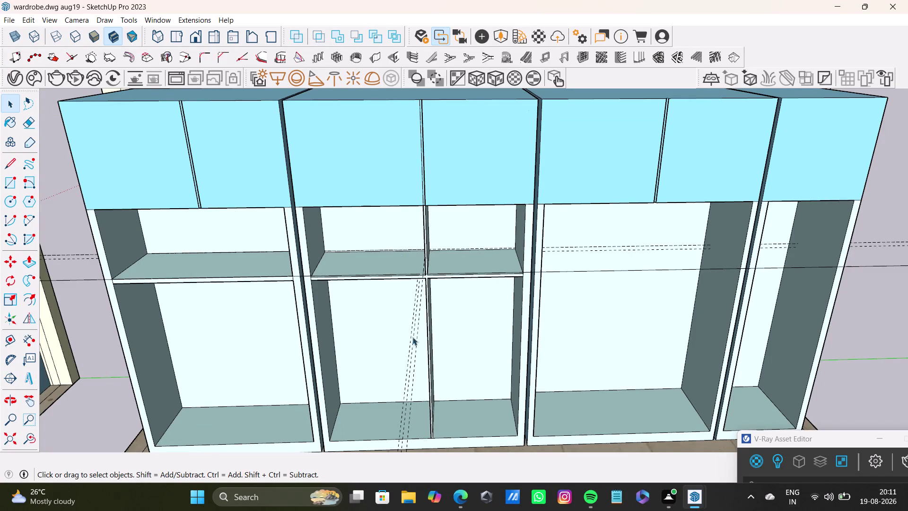
Place a guide line just below the front edge of a middle-compartment shelf.
scroll(down, 3)
middle_drag(448, 329, 451, 261)
scroll(up, 3)
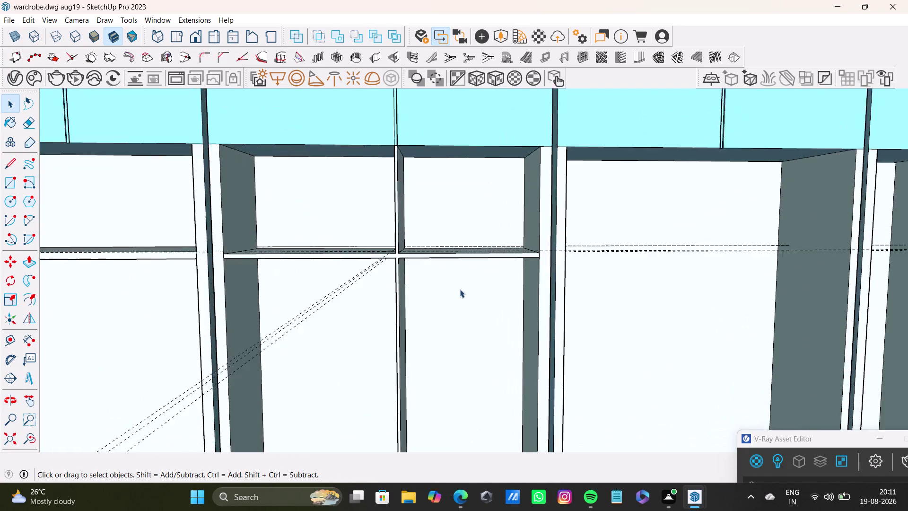
scroll(up, 3)
middle_drag(468, 282, 360, 259)
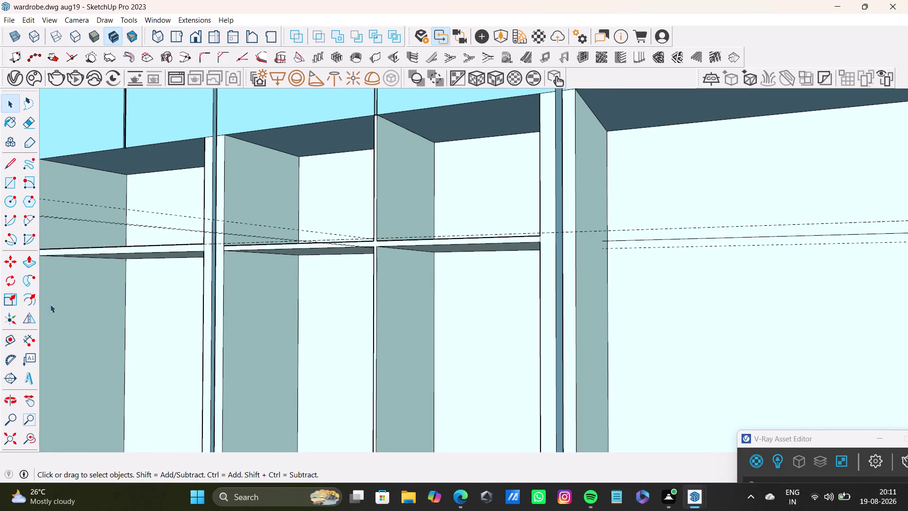
drag(10, 340, 23, 335)
scroll(up, 3)
drag(6, 341, 13, 339)
scroll(up, 3)
click(238, 226)
scroll(down, 3)
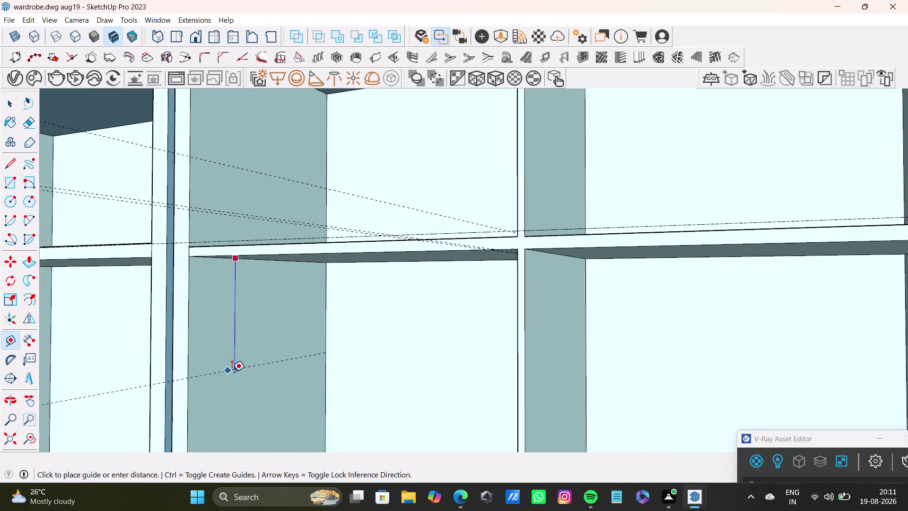
scroll(down, 3)
click(230, 427)
scroll(down, 3)
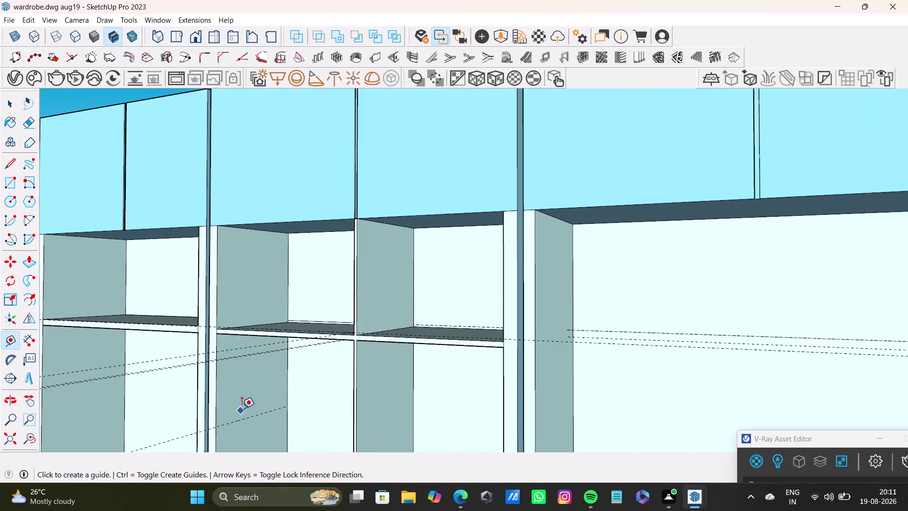
scroll(down, 3)
In the lower compartment, add a second guide 1 1/4" from the first, undoing a misplaced one.
middle_drag(253, 413, 273, 456)
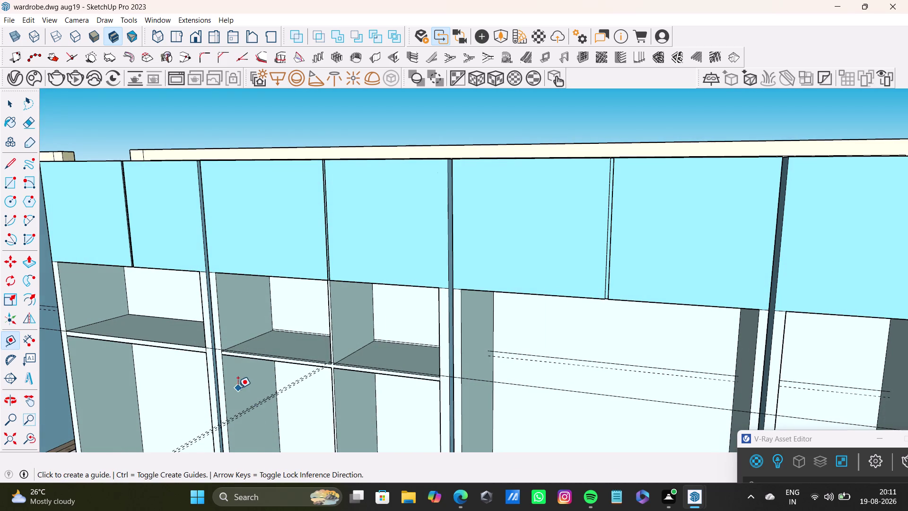
middle_drag(286, 412, 335, 418)
scroll(down, 3)
middle_drag(317, 420, 368, 416)
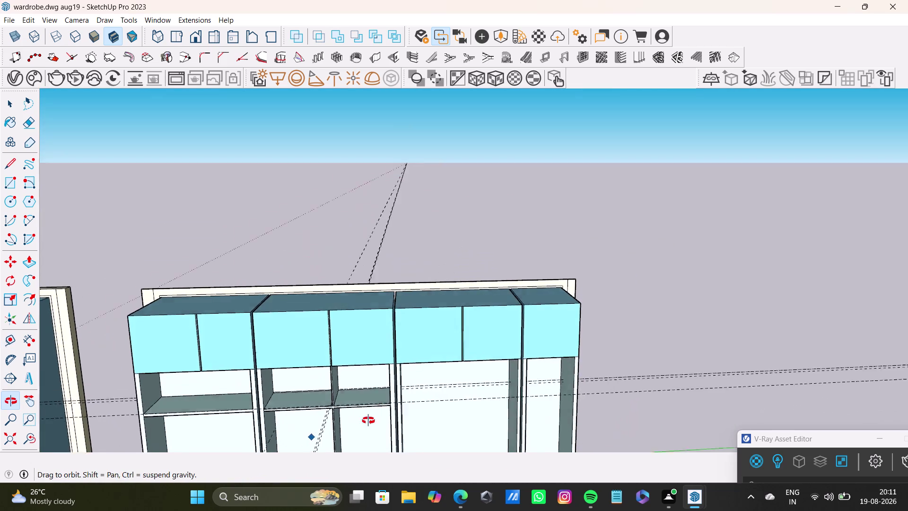
middle_drag(369, 416, 198, 409)
scroll(up, 3)
middle_drag(332, 382, 331, 381)
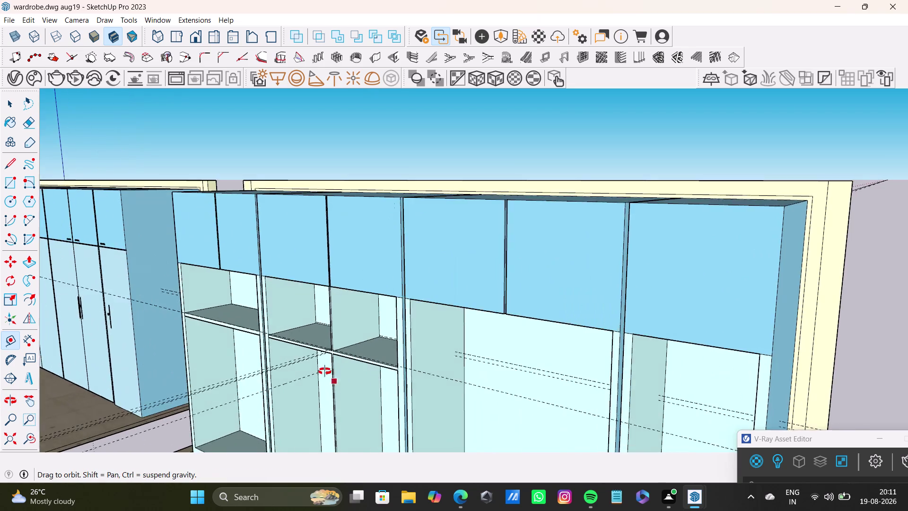
middle_drag(331, 381, 304, 334)
scroll(up, 3)
middle_drag(288, 358, 318, 355)
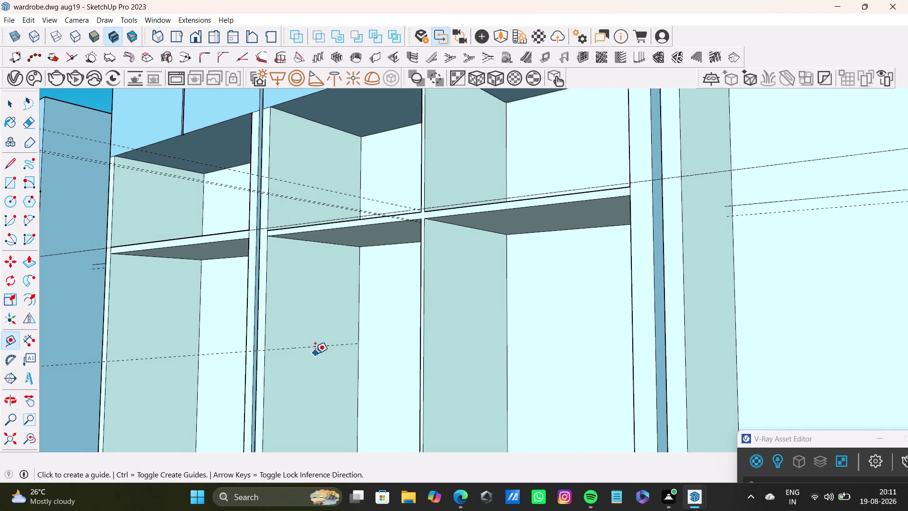
click(313, 346)
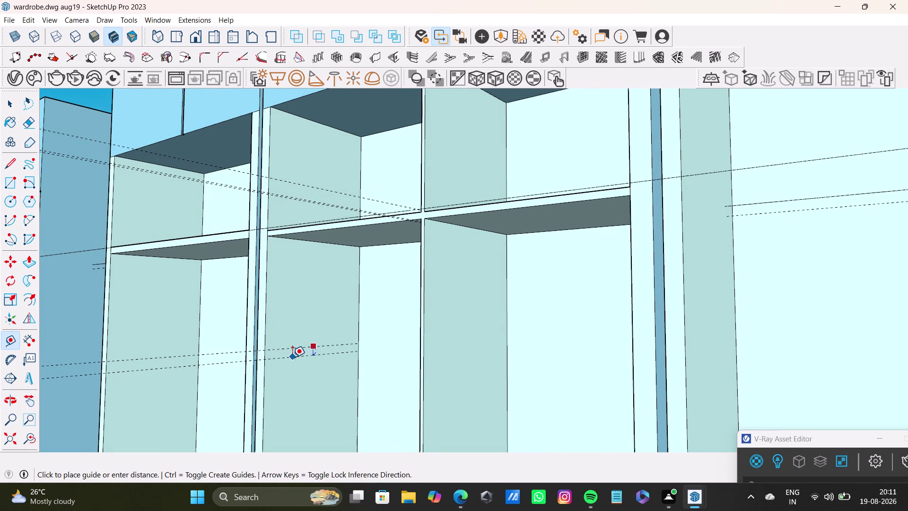
click(292, 357)
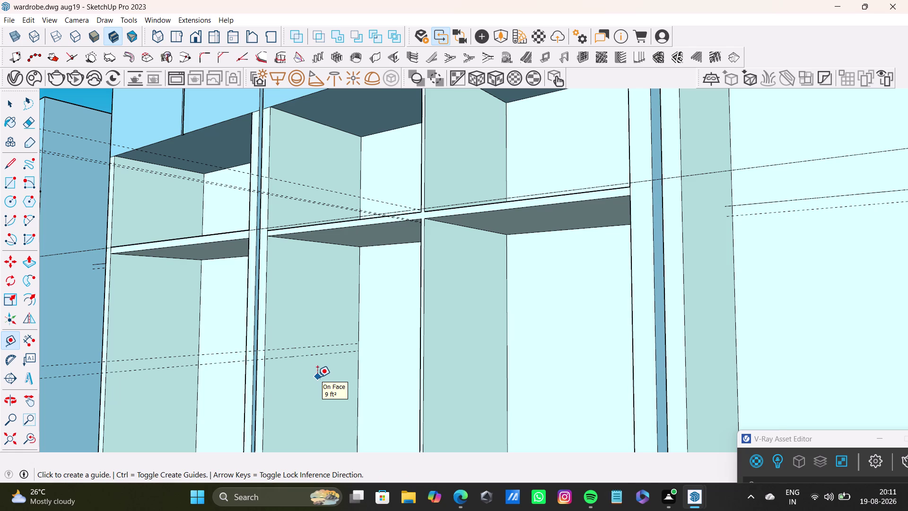
key(ctrl+z)
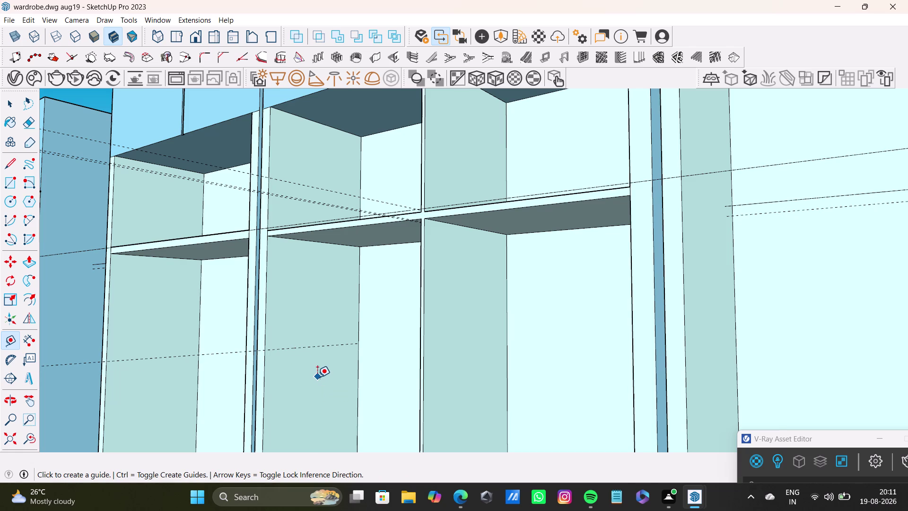
click(329, 343)
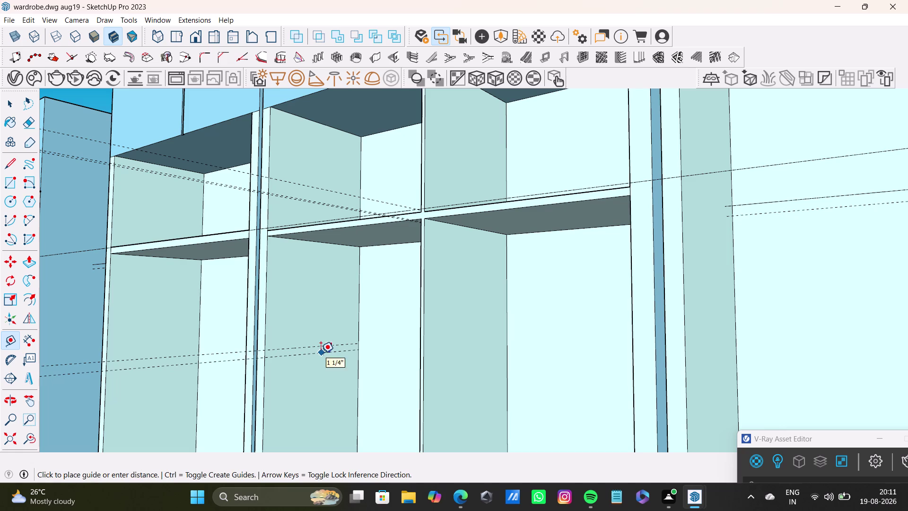
click(321, 353)
scroll(down, 3)
middle_drag(349, 365, 366, 420)
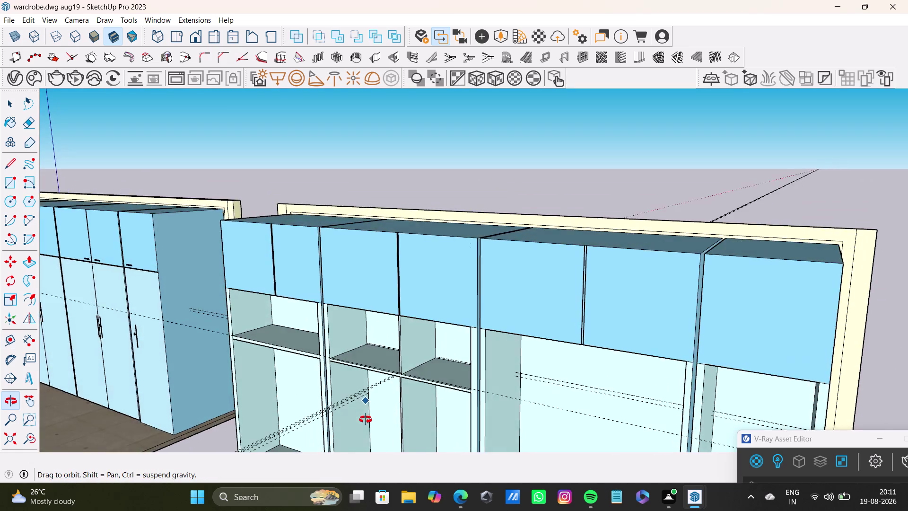
middle_drag(366, 420, 333, 347)
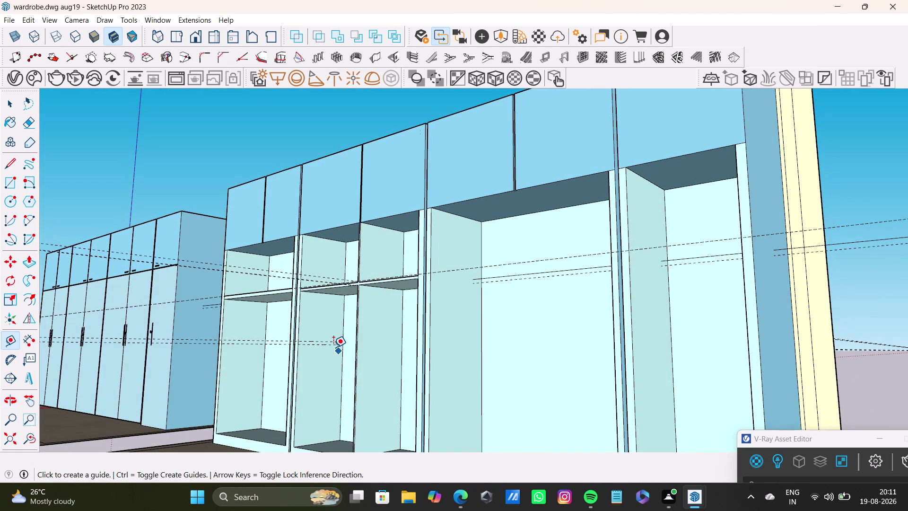
key(space)
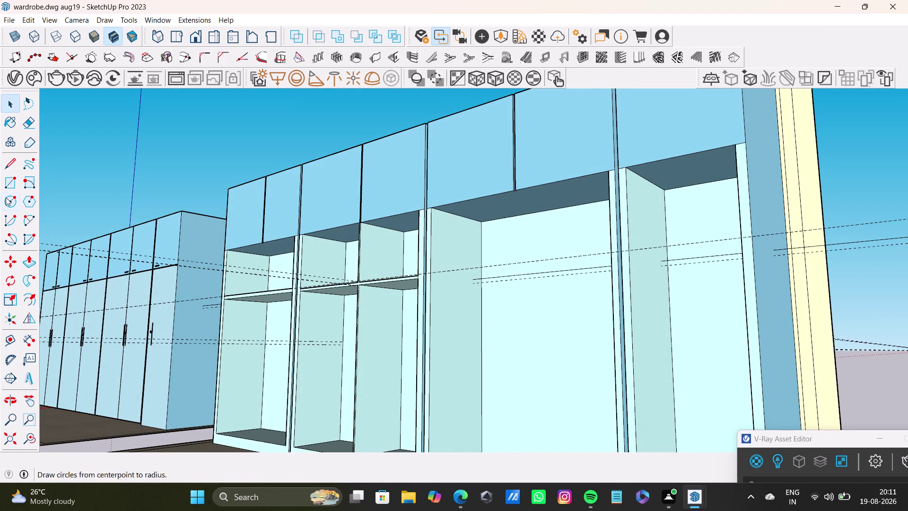
Draw an edge along the upper guide from the partition to the panel's inner corner.
click(9, 162)
scroll(up, 3)
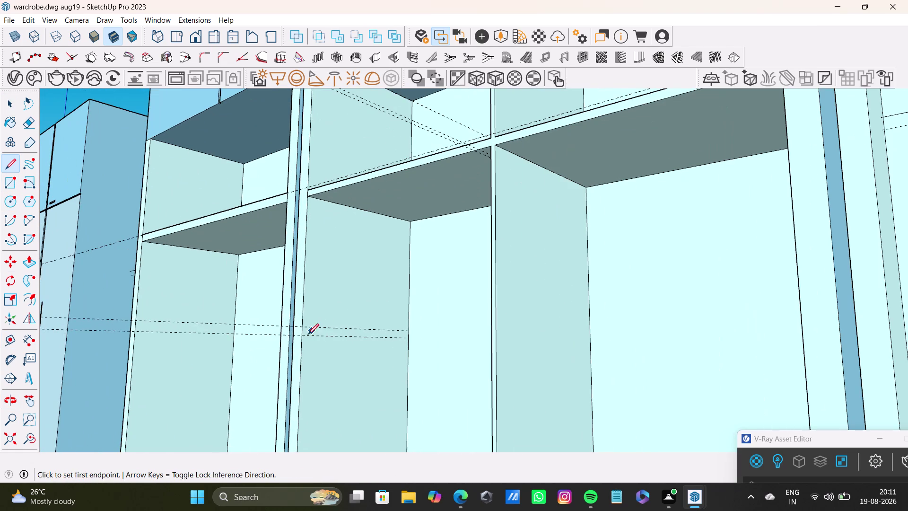
click(300, 327)
click(406, 331)
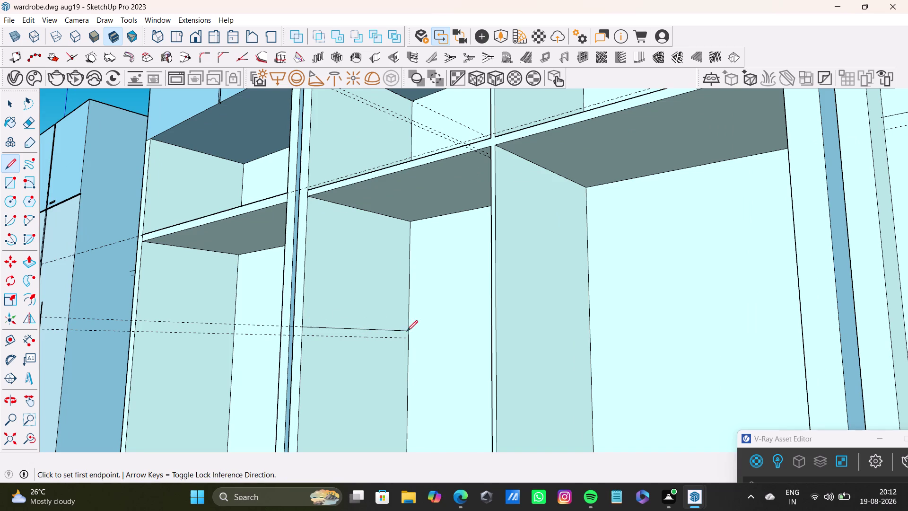
Draw a second edge along the lower guide across the side panel and check both edges.
scroll(up, 3)
click(302, 334)
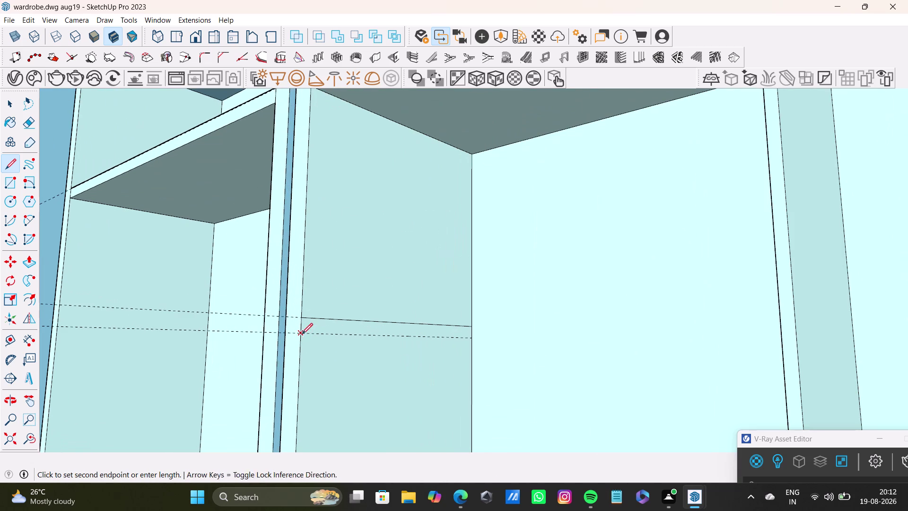
click(471, 336)
scroll(down, 3)
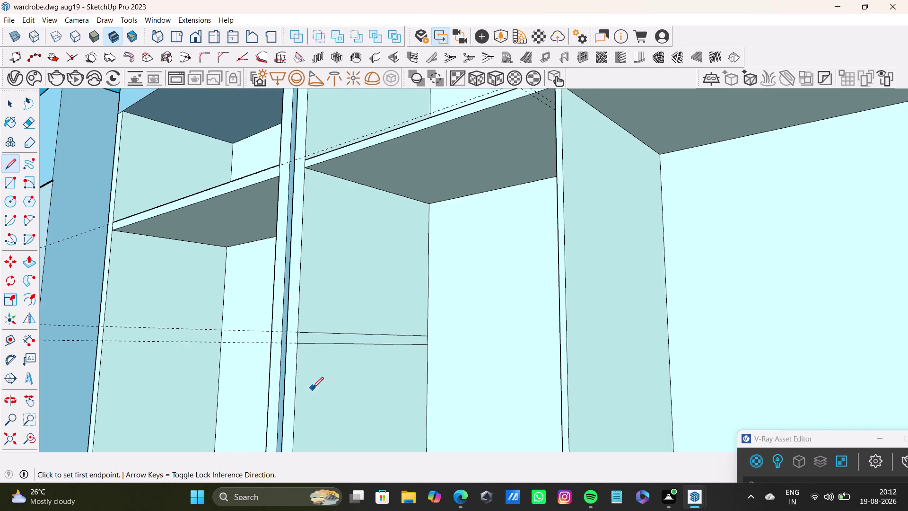
middle_drag(311, 375, 345, 383)
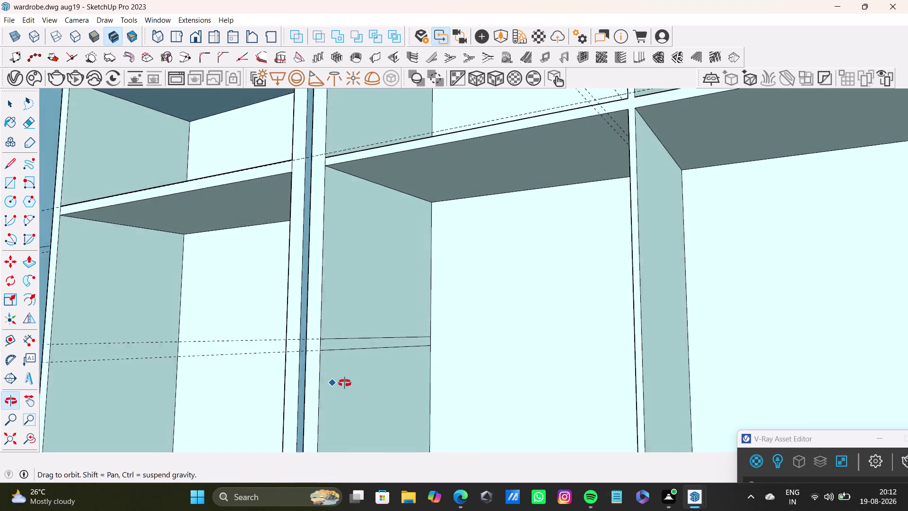
middle_drag(345, 384, 328, 379)
scroll(up, 3)
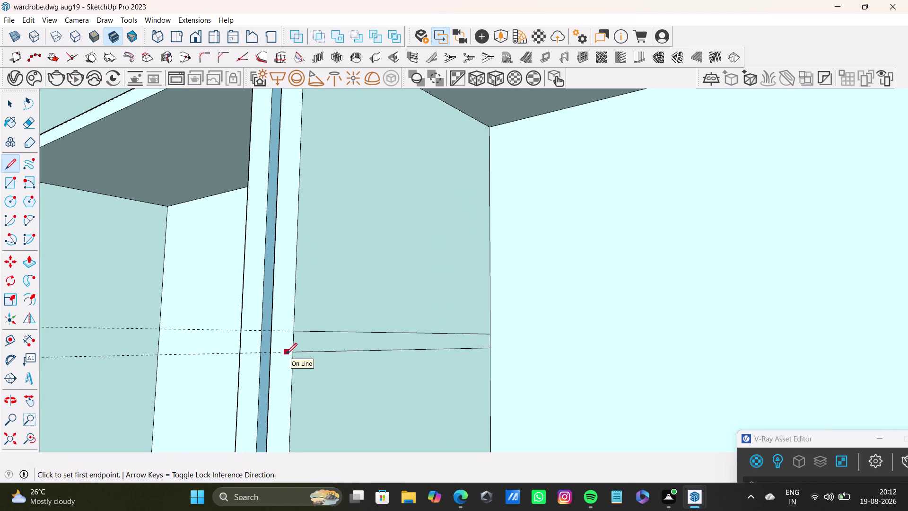
scroll(down, 3)
scroll(down, 3)
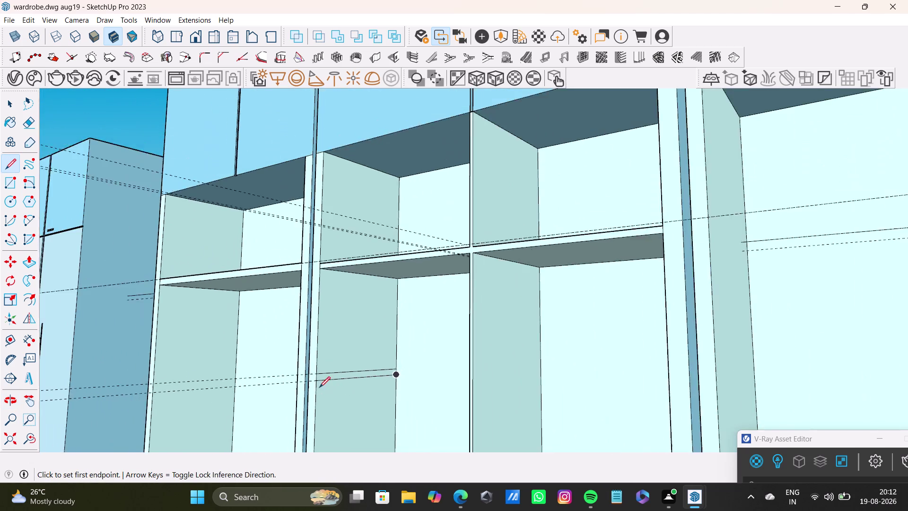
scroll(down, 3)
middle_drag(353, 385, 348, 333)
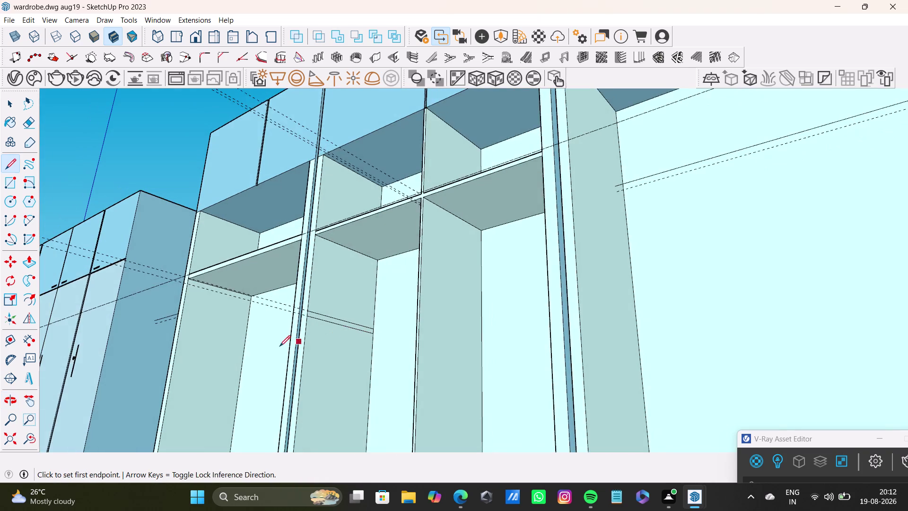
scroll(up, 3)
key(space)
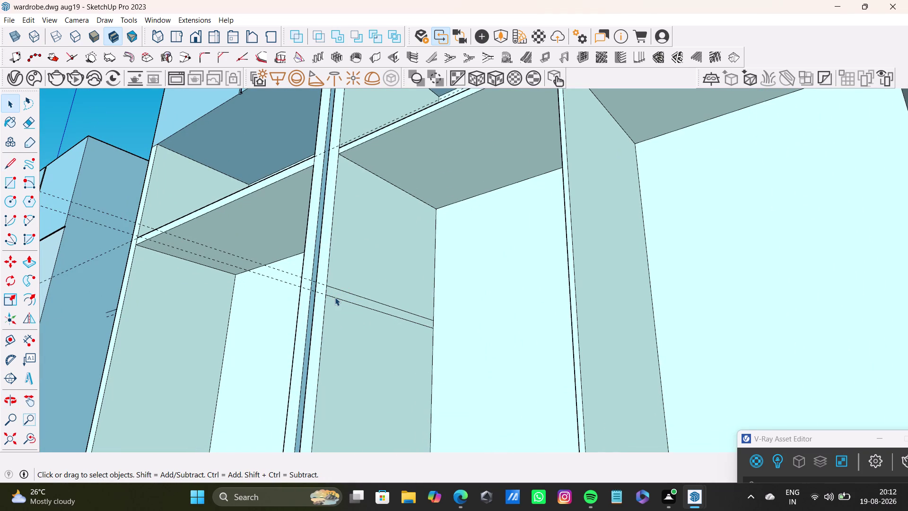
Push/pull the thin shelf strip across its compartment and out to full depth.
click(336, 294)
key(p)
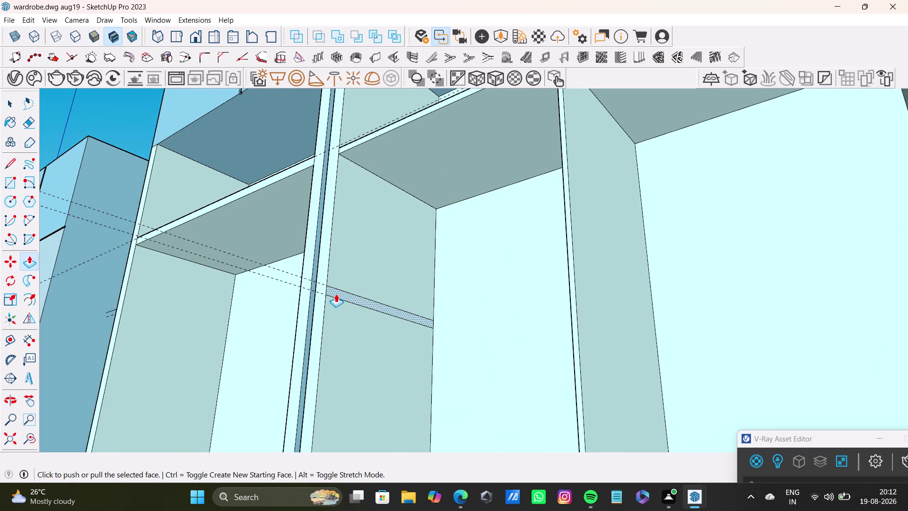
drag(335, 294, 414, 296)
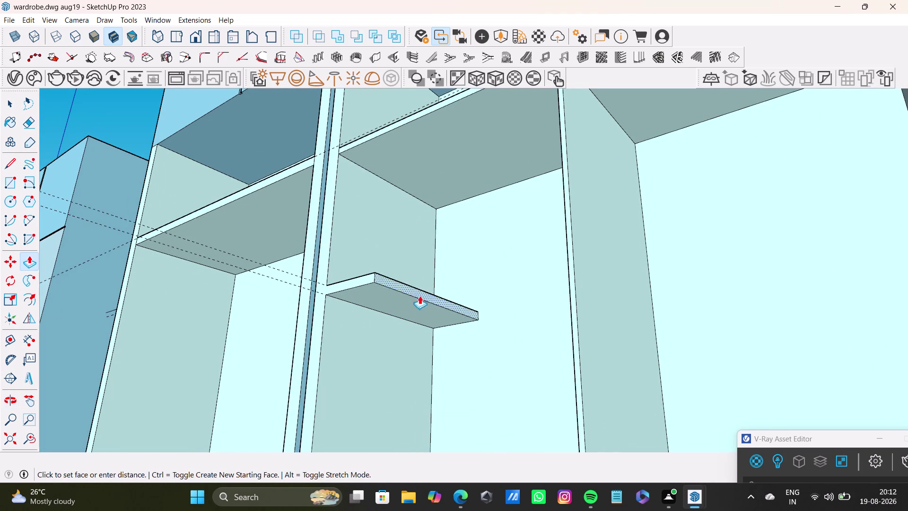
drag(414, 296, 581, 283)
middle_drag(454, 291, 460, 425)
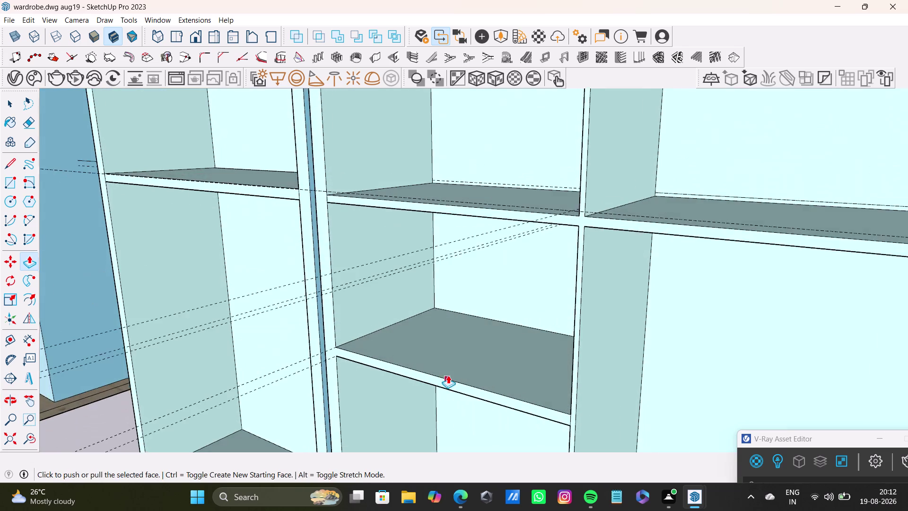
scroll(down, 3)
middle_drag(464, 403, 411, 361)
scroll(up, 3)
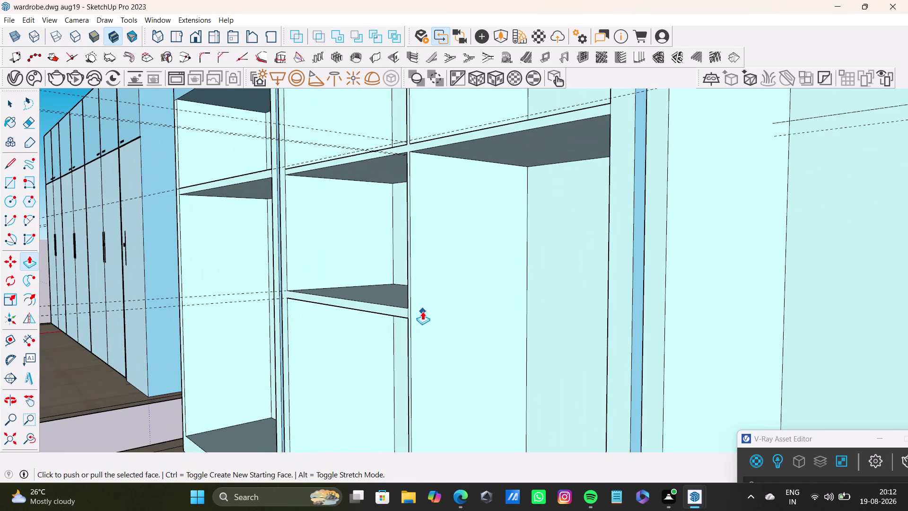
Extend the right-hand shelf across its bay up to the side panel.
drag(422, 311, 512, 337)
drag(455, 308, 629, 351)
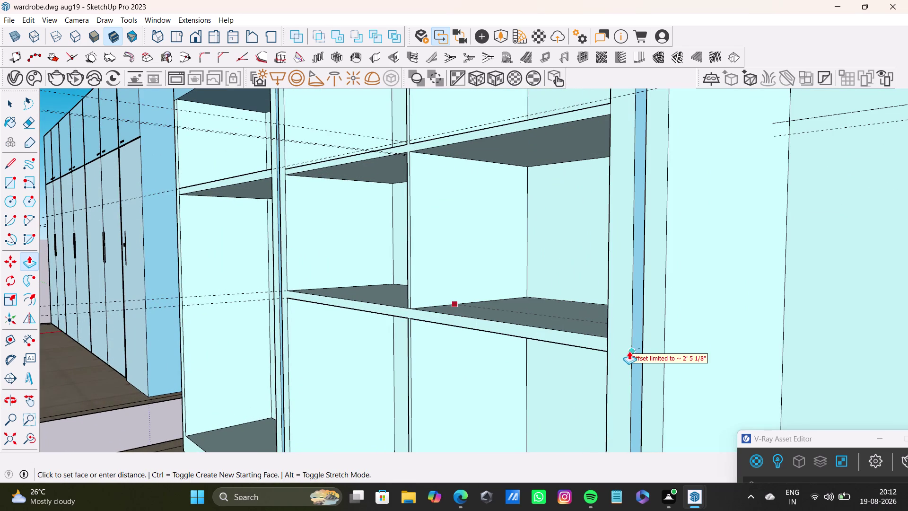
drag(629, 351, 637, 353)
scroll(down, 3)
scroll(up, 3)
middle_drag(387, 319, 458, 345)
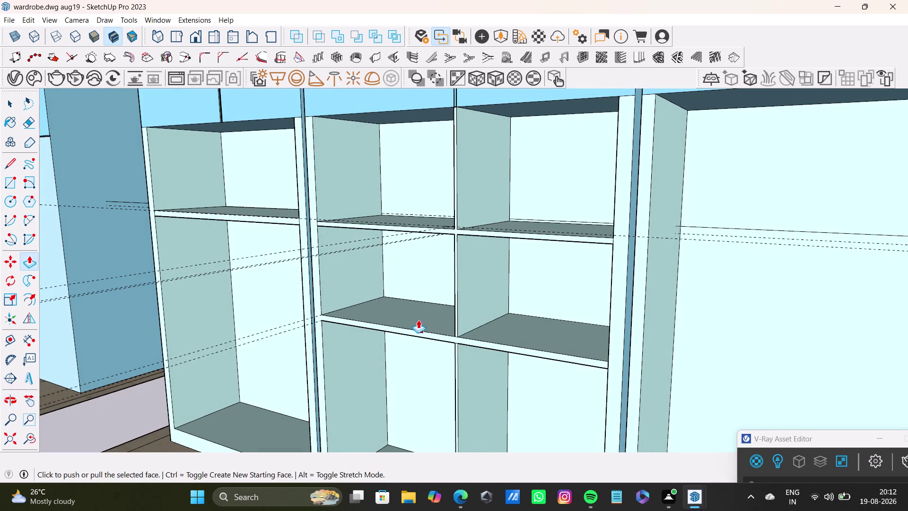
key(space)
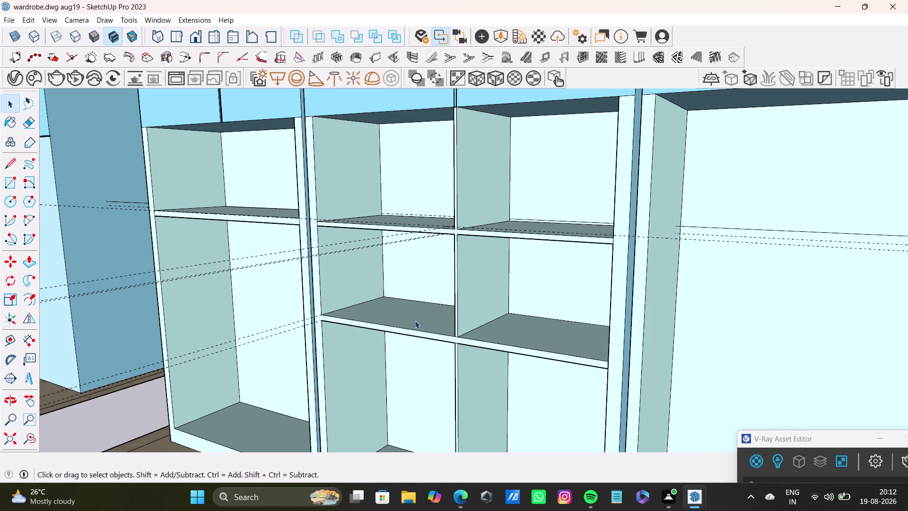
click(418, 318)
key(p)
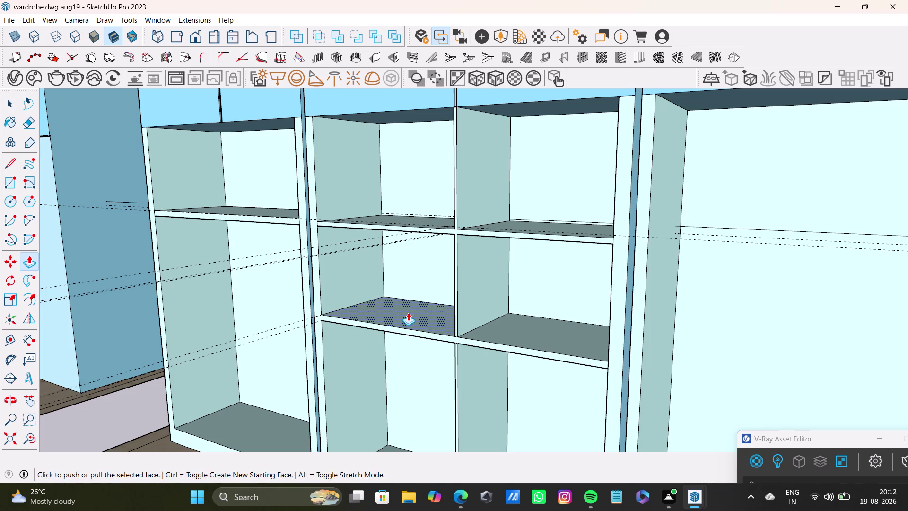
click(408, 313)
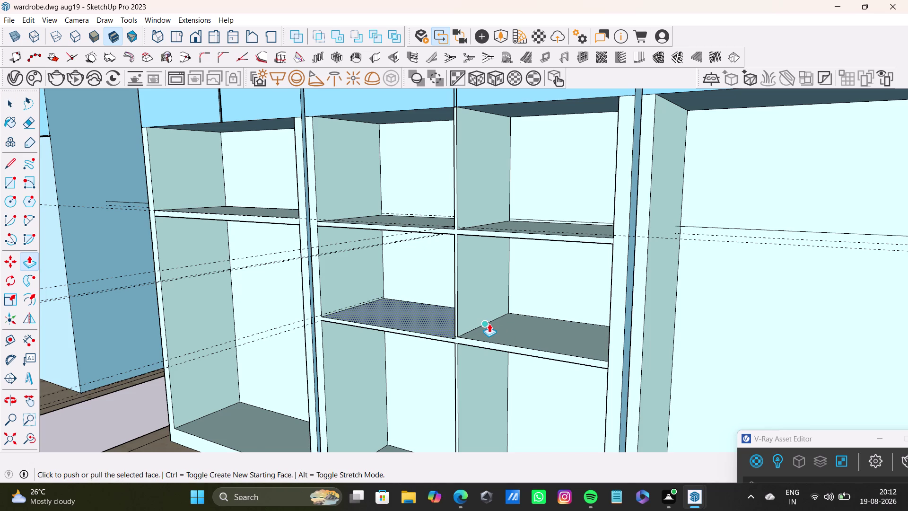
key(space)
click(504, 331)
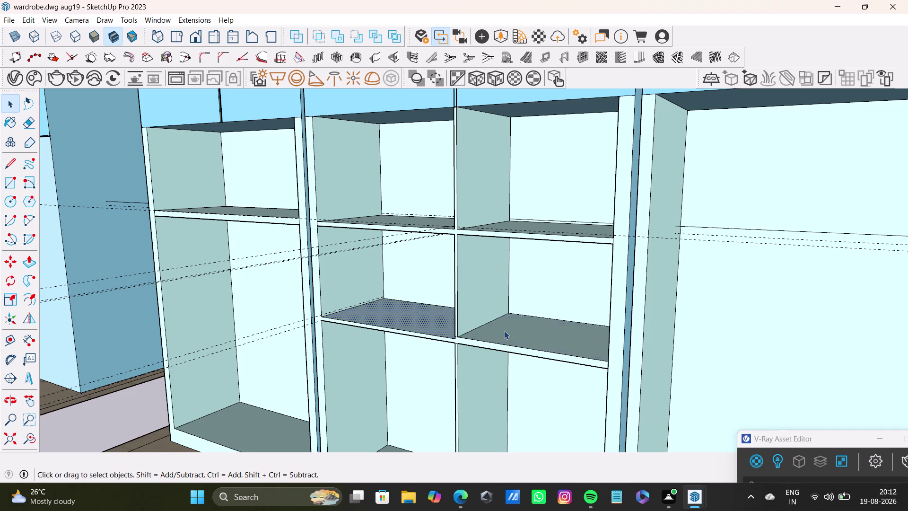
key(p)
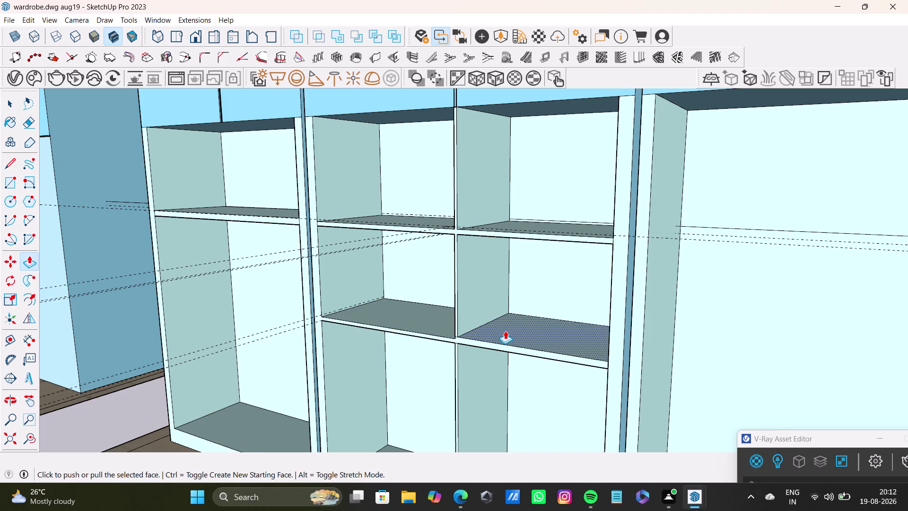
drag(505, 330, 444, 327)
scroll(down, 3)
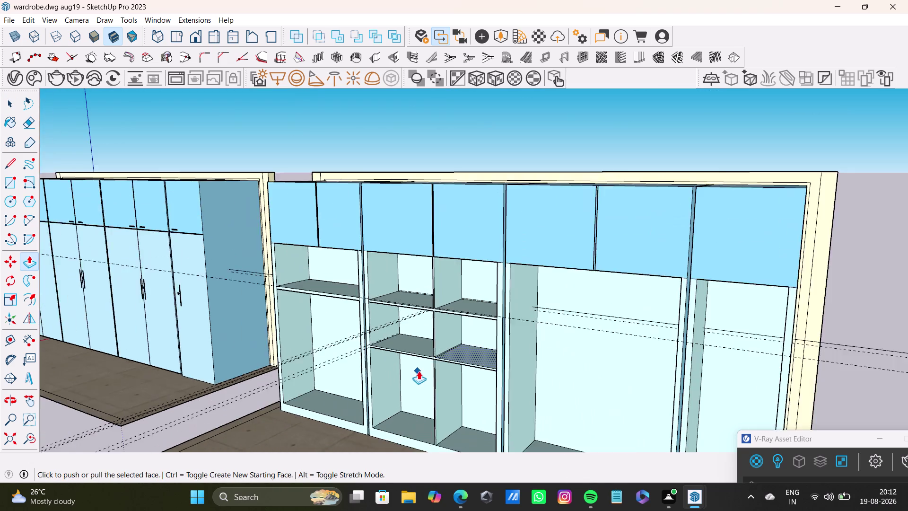
middle_drag(428, 370, 488, 385)
scroll(down, 3)
middle_drag(492, 389, 510, 333)
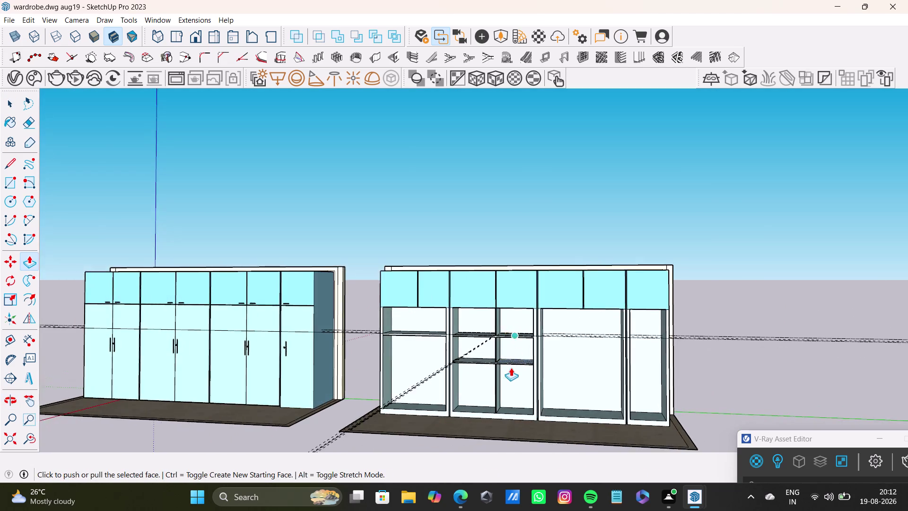
scroll(up, 3)
middle_drag(511, 377, 522, 385)
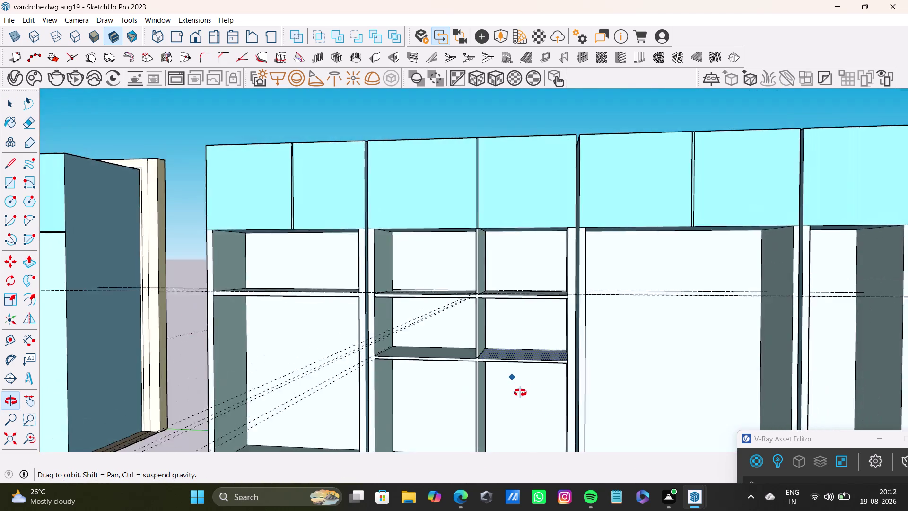
middle_drag(522, 385, 518, 399)
scroll(down, 3)
middle_drag(495, 404, 392, 357)
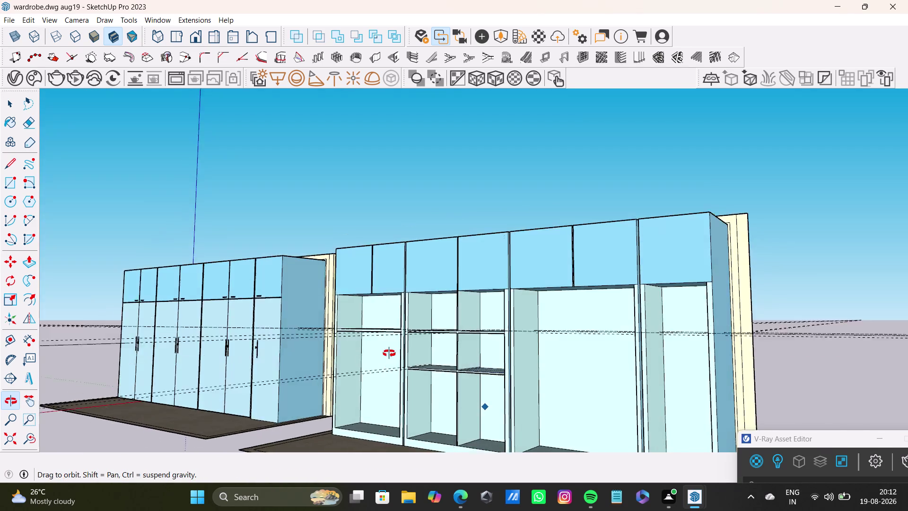
middle_drag(392, 357, 374, 349)
scroll(up, 3)
middle_drag(428, 373, 444, 382)
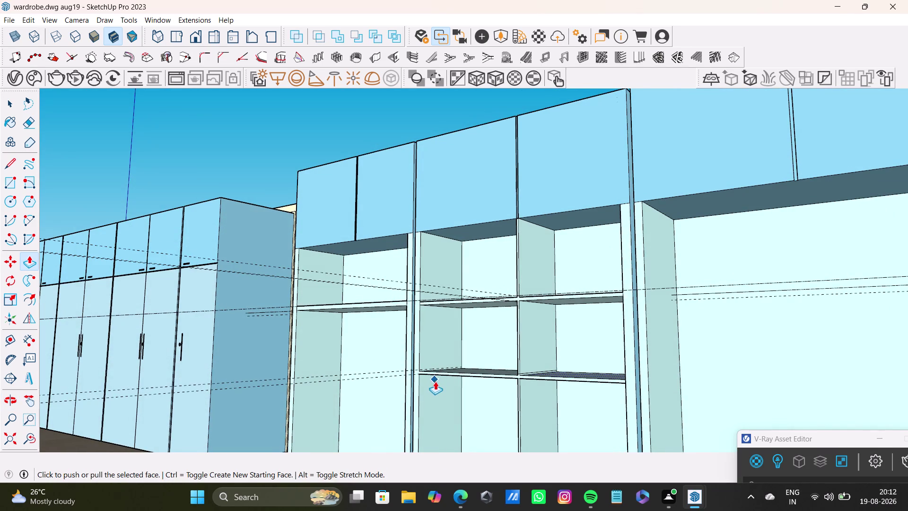
middle_drag(436, 384, 402, 274)
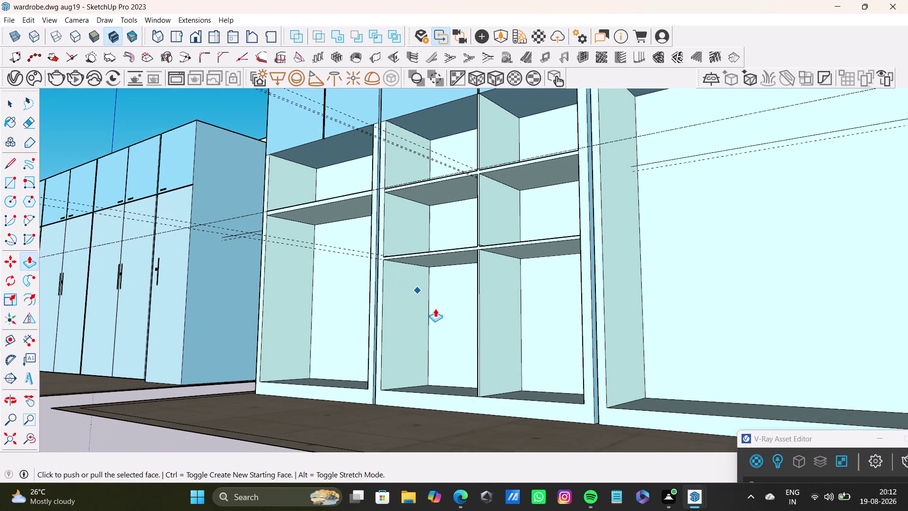
middle_drag(453, 315, 458, 353)
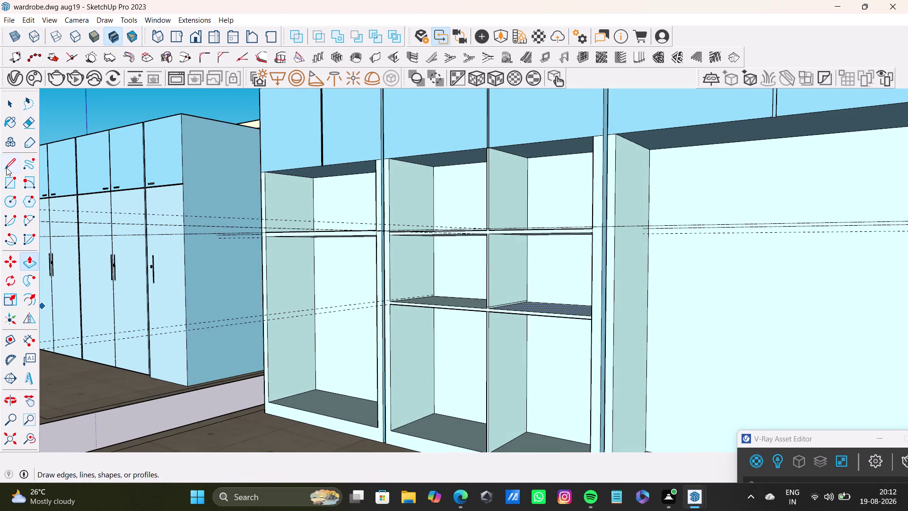
drag(8, 341, 14, 338)
scroll(up, 3)
Place a guide line just below the lower compartment shelf's front edge.
middle_drag(434, 330, 425, 279)
click(417, 253)
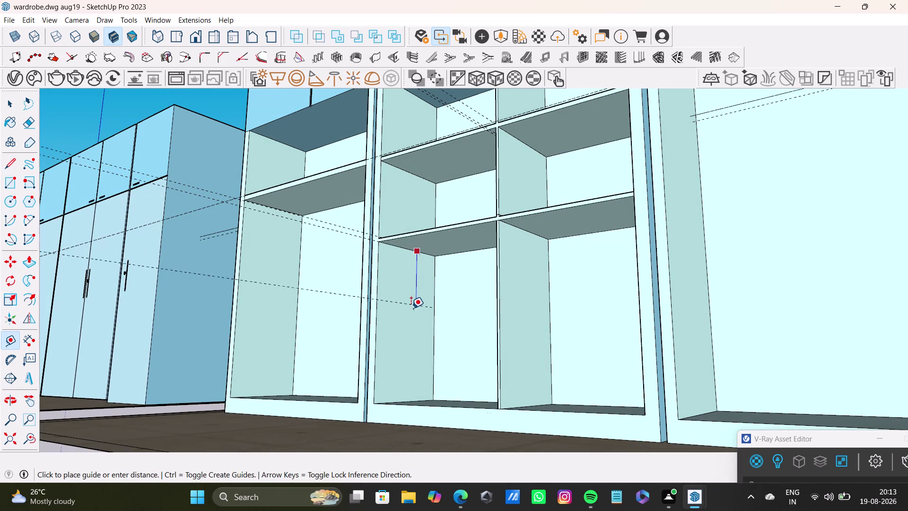
click(411, 336)
click(409, 336)
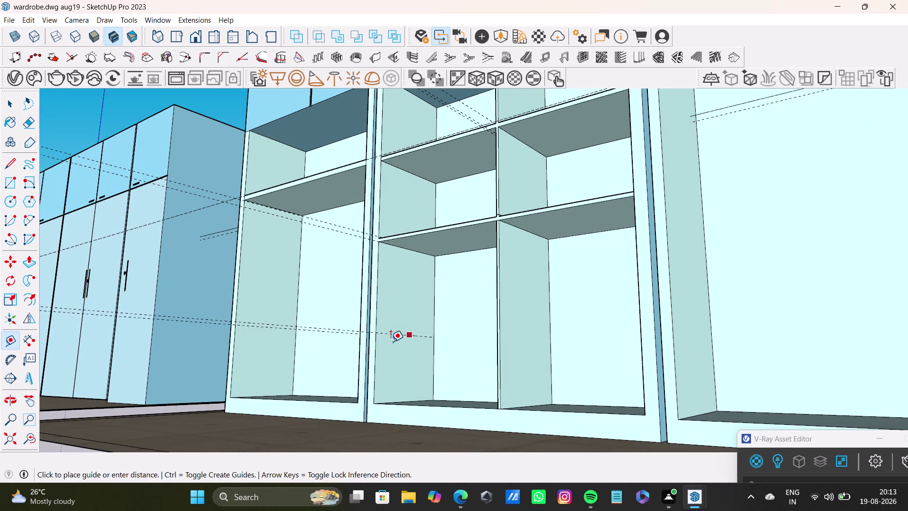
Add a second guide parallel to the first, 1 9/16" away.
scroll(up, 3)
scroll(up, 3)
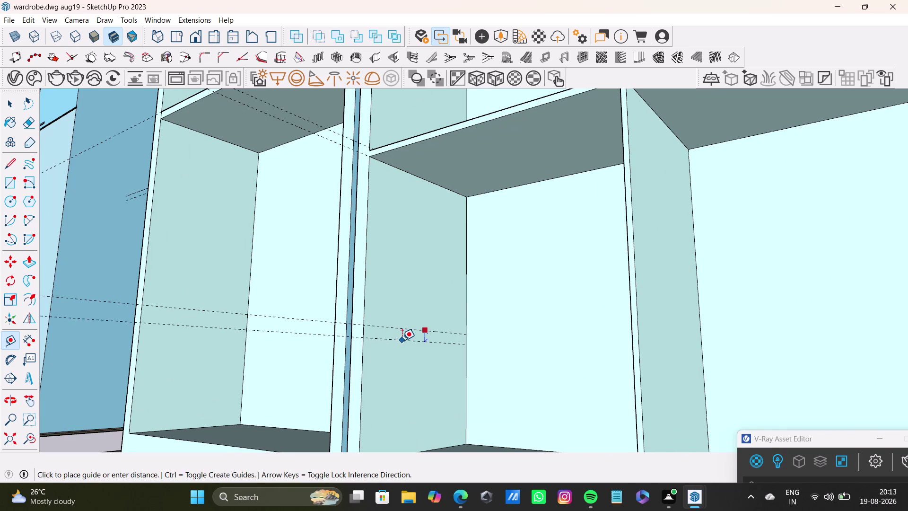
scroll(up, 3)
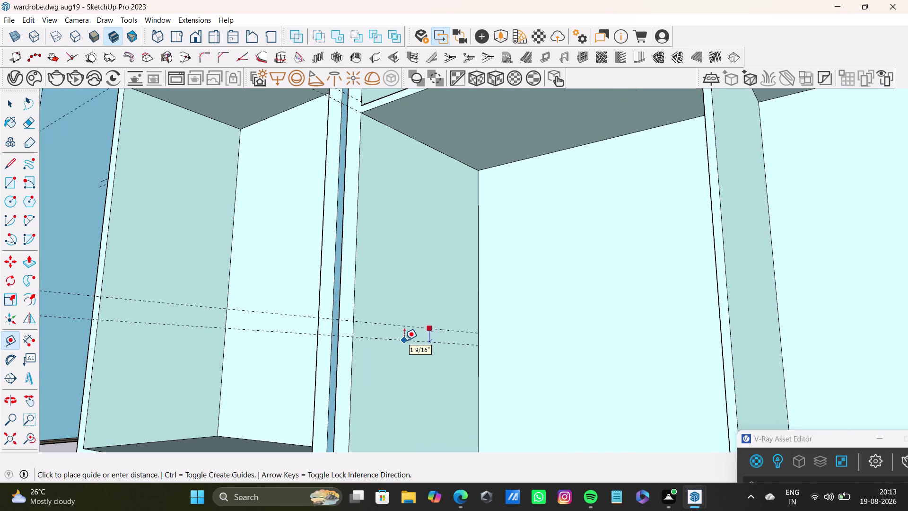
key(Up)
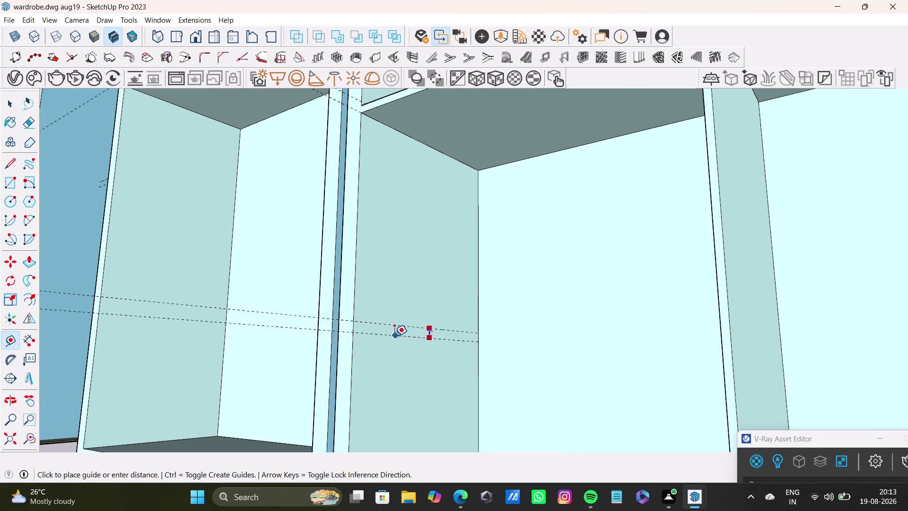
click(394, 332)
scroll(down, 3)
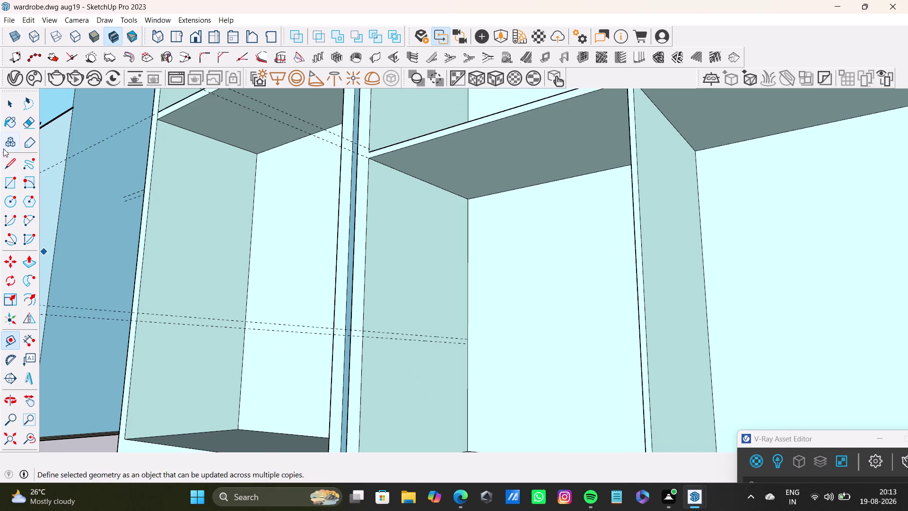
click(10, 163)
scroll(up, 3)
Draw a thin rectangle strip between the two guides on the compartment wall.
click(2, 178)
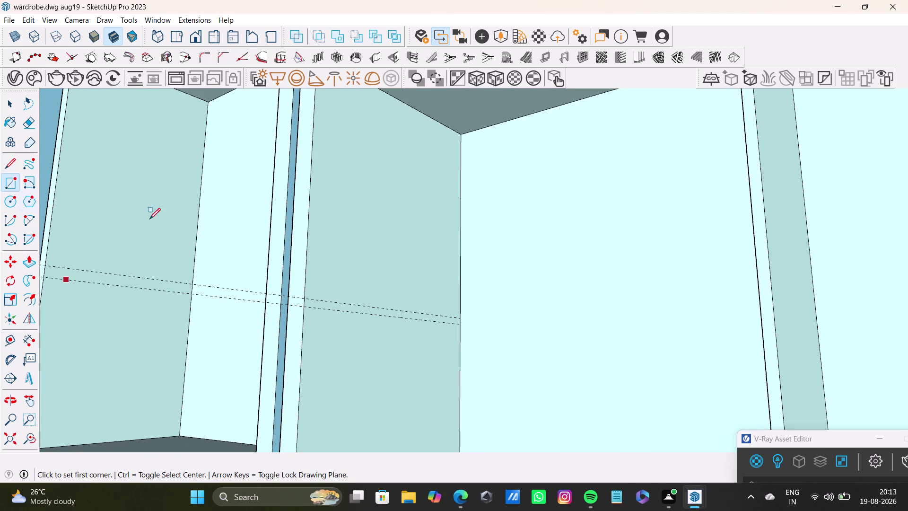
scroll(up, 3)
click(229, 284)
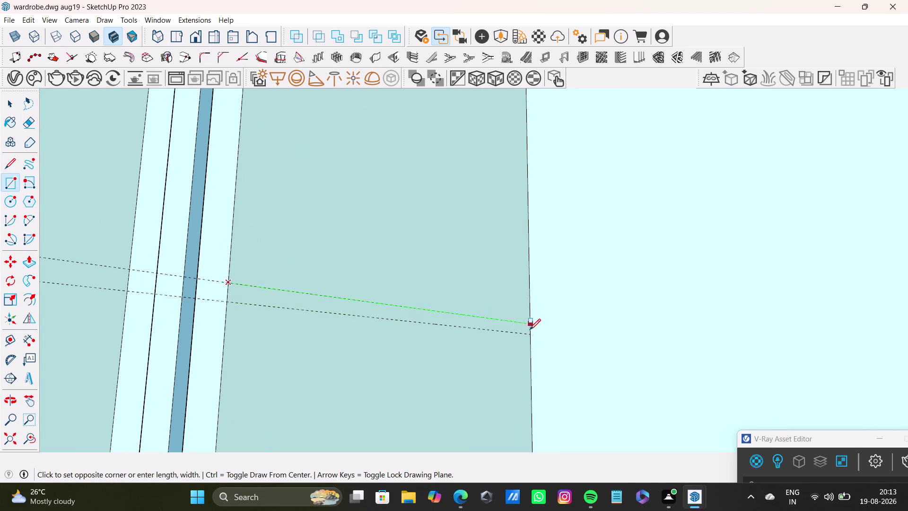
click(530, 336)
scroll(down, 3)
middle_drag(290, 340, 347, 422)
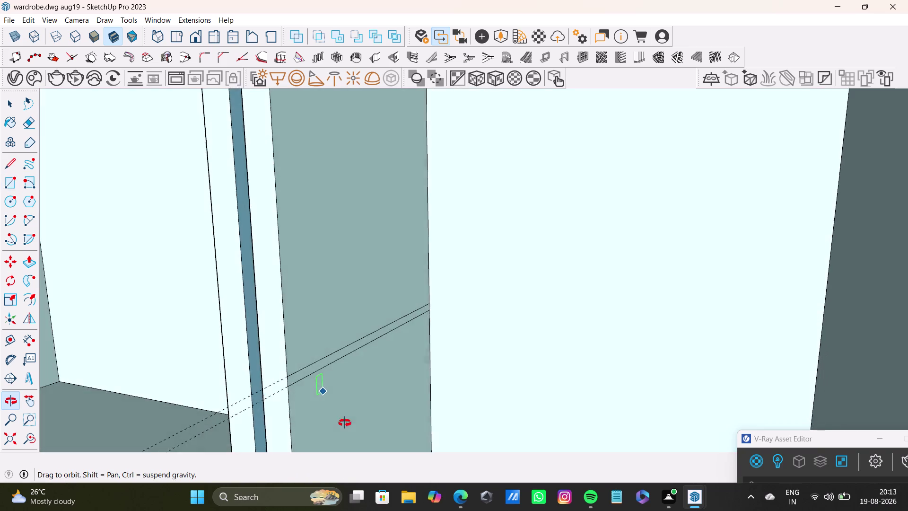
middle_drag(348, 422, 305, 412)
Push/pull the thin shelf profile across the compartment.
key(space)
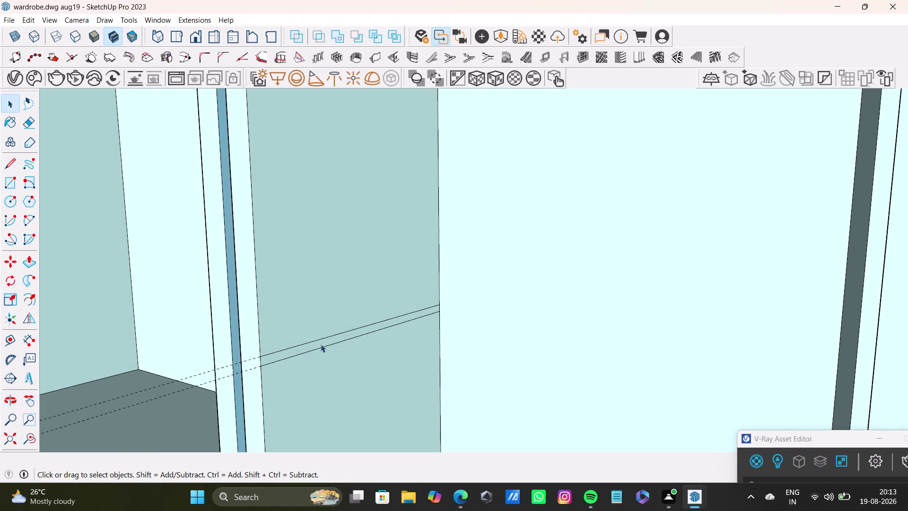
click(321, 344)
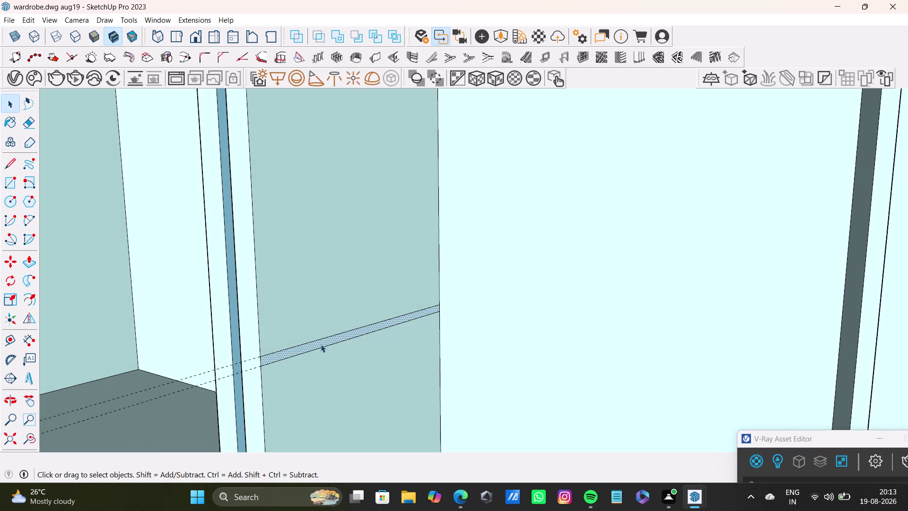
key(p)
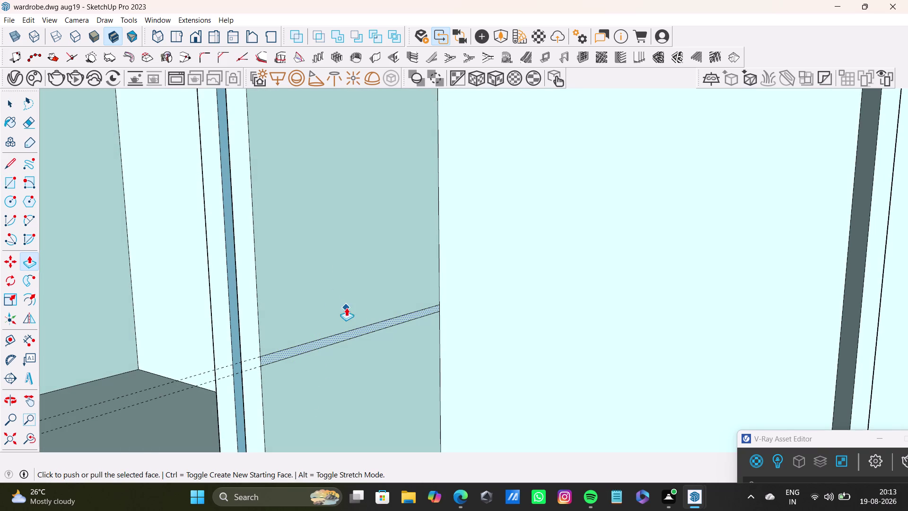
drag(356, 330, 903, 359)
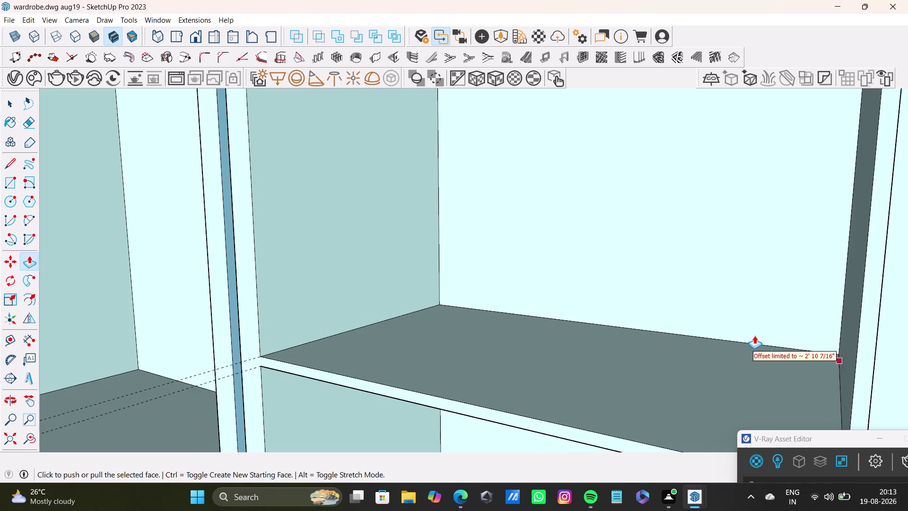
Extend the new shelf face into the next compartment.
scroll(down, 3)
middle_drag(747, 342, 575, 237)
scroll(up, 3)
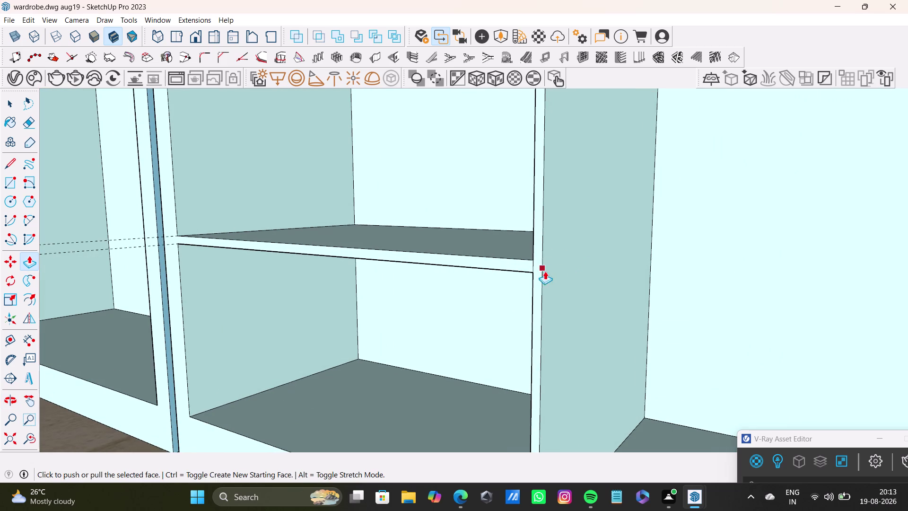
drag(555, 258, 689, 295)
drag(563, 264, 888, 350)
scroll(down, 3)
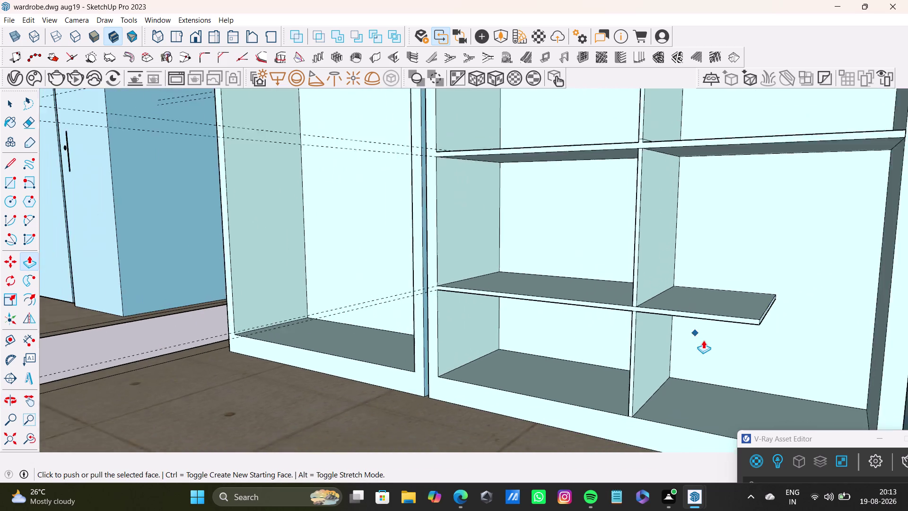
scroll(down, 3)
Stretch the shelf across the right compartment out to the cabinet side.
middle_drag(702, 340, 641, 316)
drag(626, 267, 710, 289)
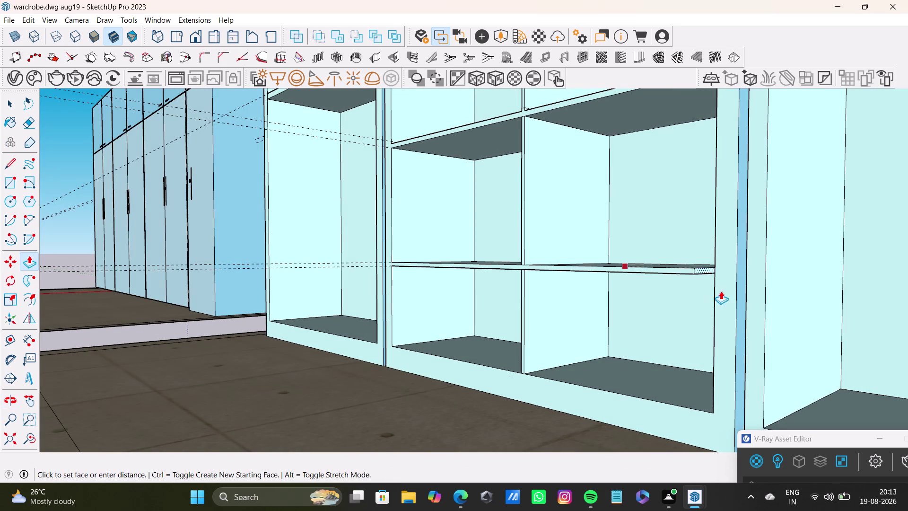
drag(709, 289, 743, 292)
scroll(down, 3)
middle_drag(534, 254, 637, 343)
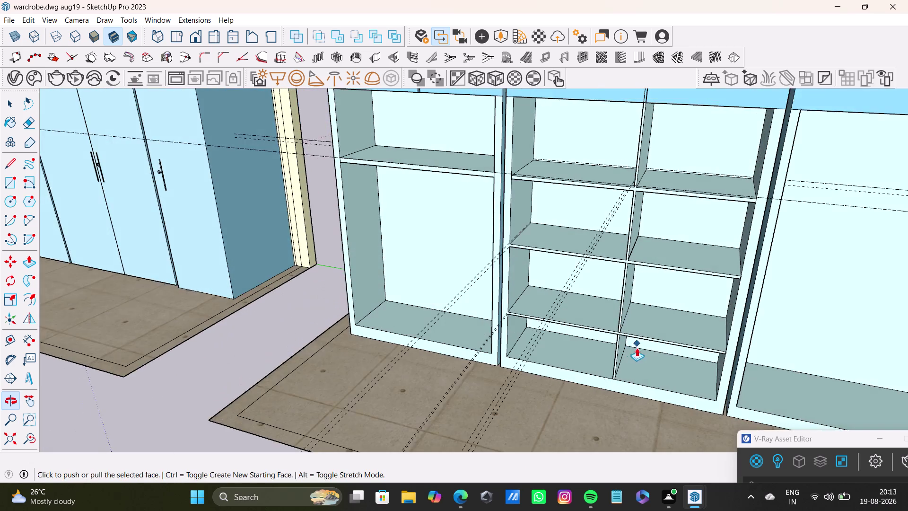
scroll(up, 3)
scroll(down, 3)
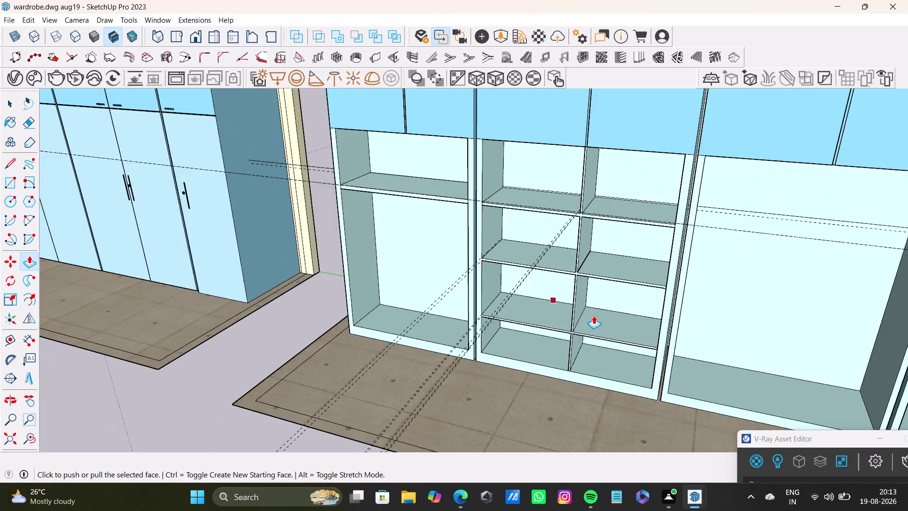
middle_drag(603, 313, 520, 287)
scroll(up, 3)
key(space)
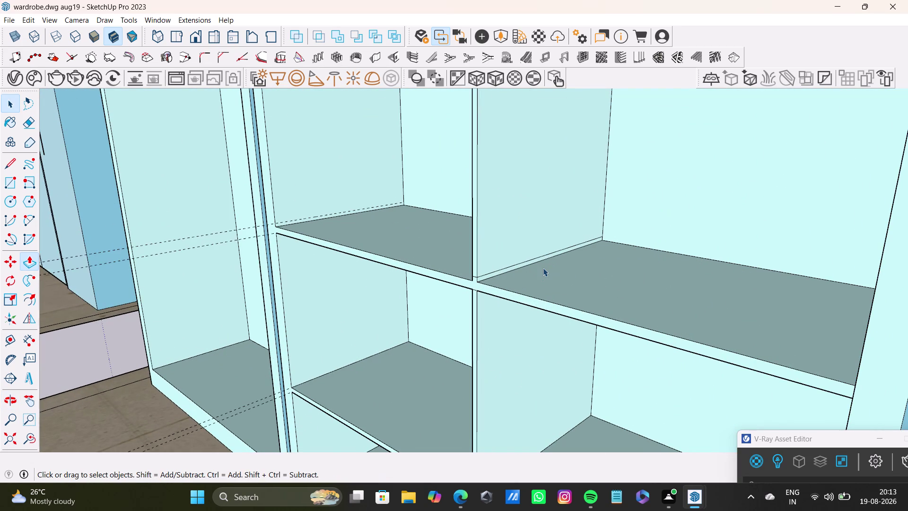
scroll(up, 3)
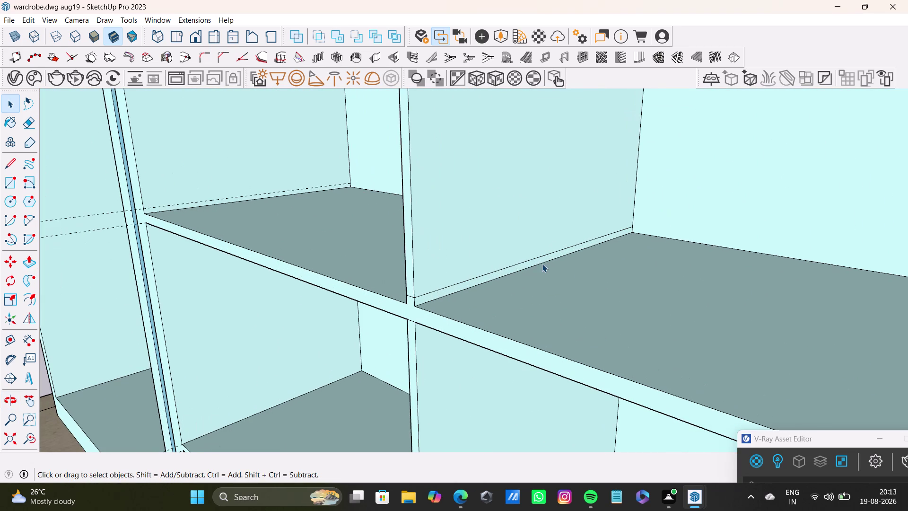
click(538, 257)
key(Delete)
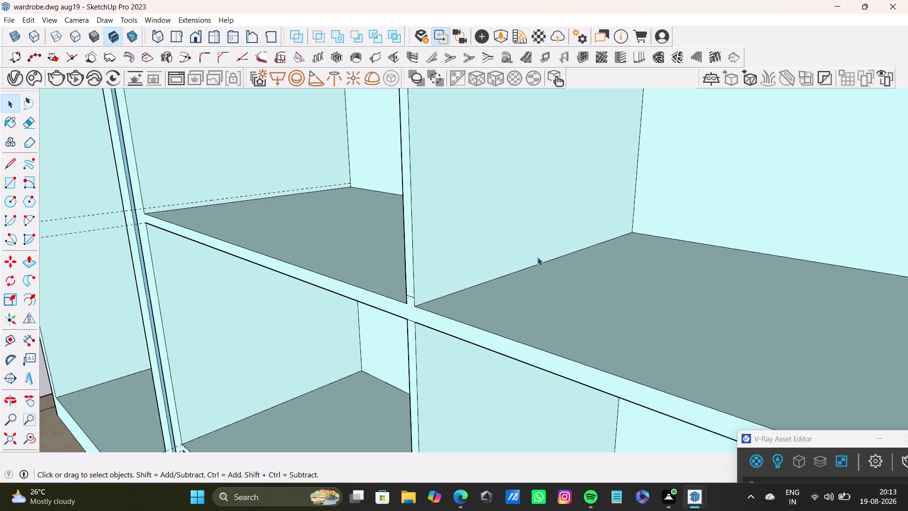
scroll(up, 3)
click(392, 301)
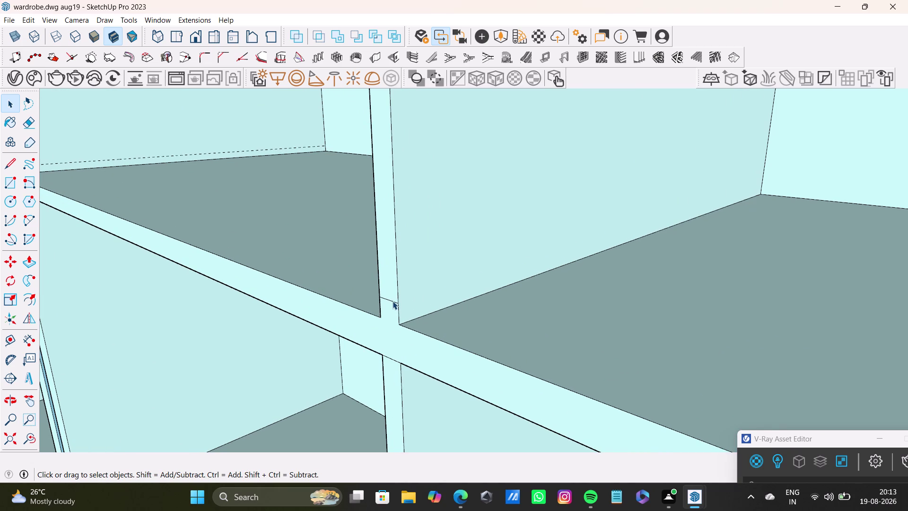
key(Delete)
middle_drag(315, 349, 515, 362)
click(802, 222)
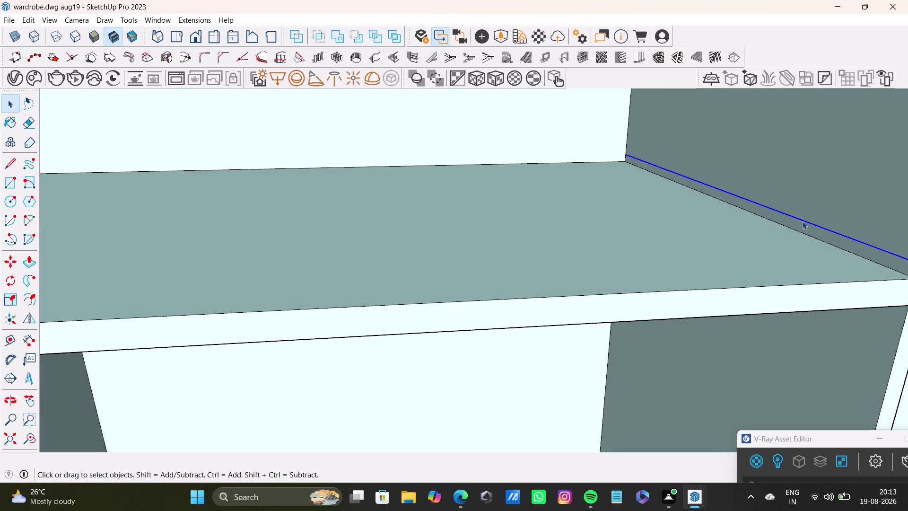
key(Delete)
scroll(down, 3)
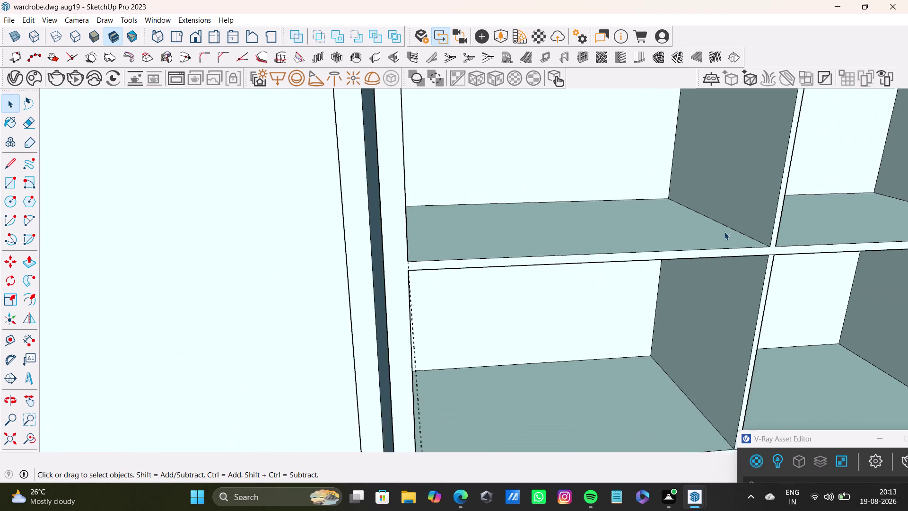
scroll(down, 3)
scroll(down, 3)
middle_drag(739, 266, 636, 197)
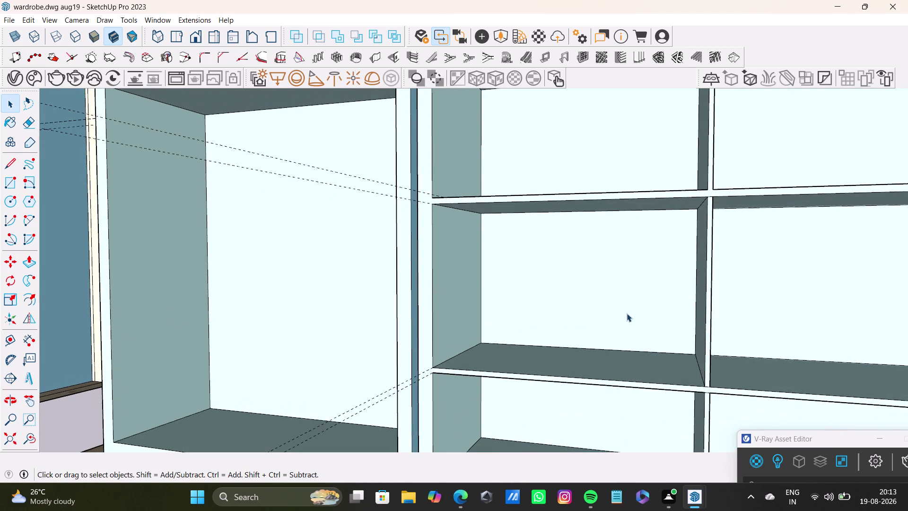
scroll(down, 3)
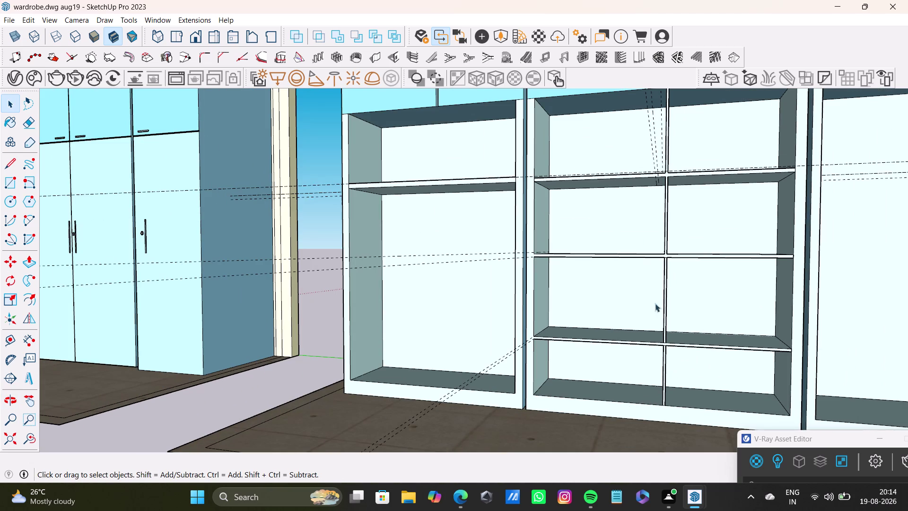
scroll(down, 3)
middle_drag(664, 280, 681, 324)
scroll(up, 3)
middle_drag(676, 313, 639, 290)
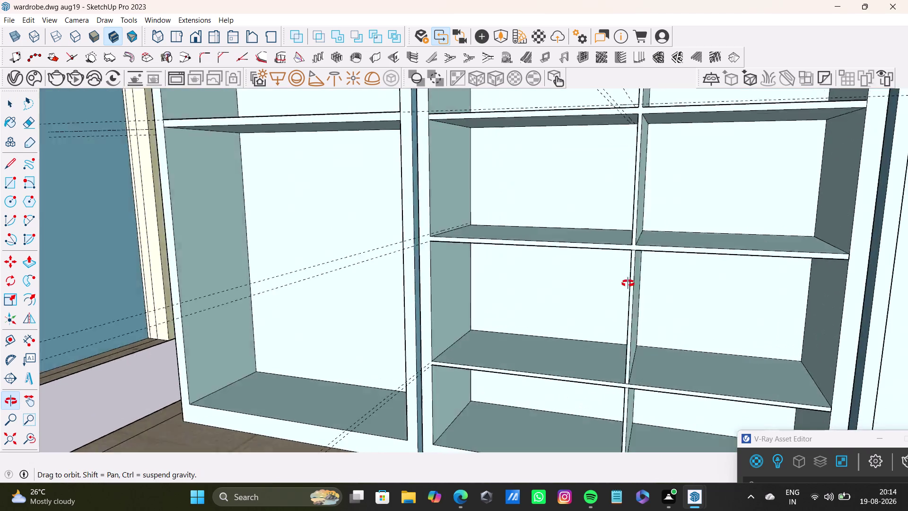
middle_drag(639, 290, 627, 262)
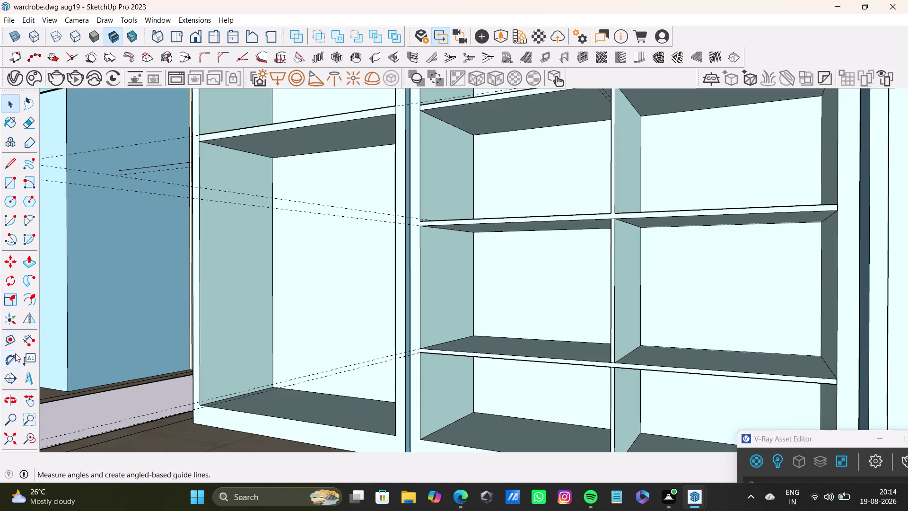
click(26, 261)
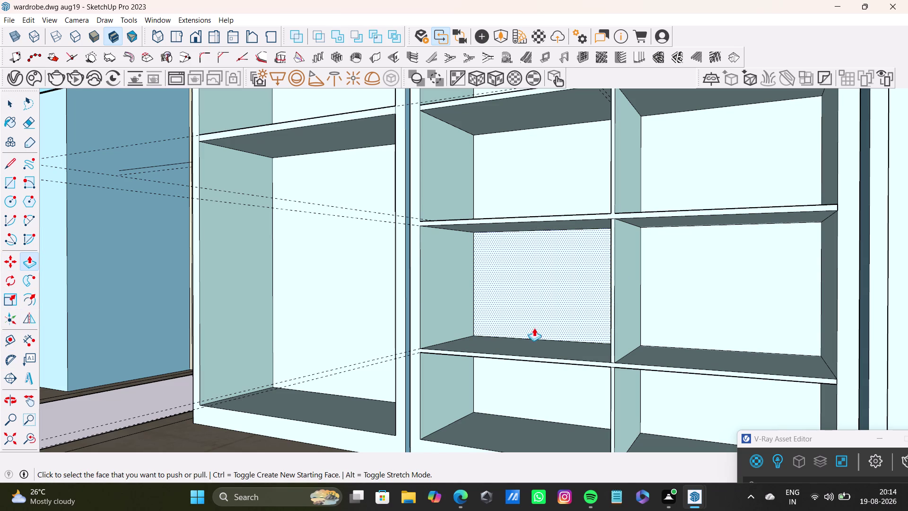
click(535, 341)
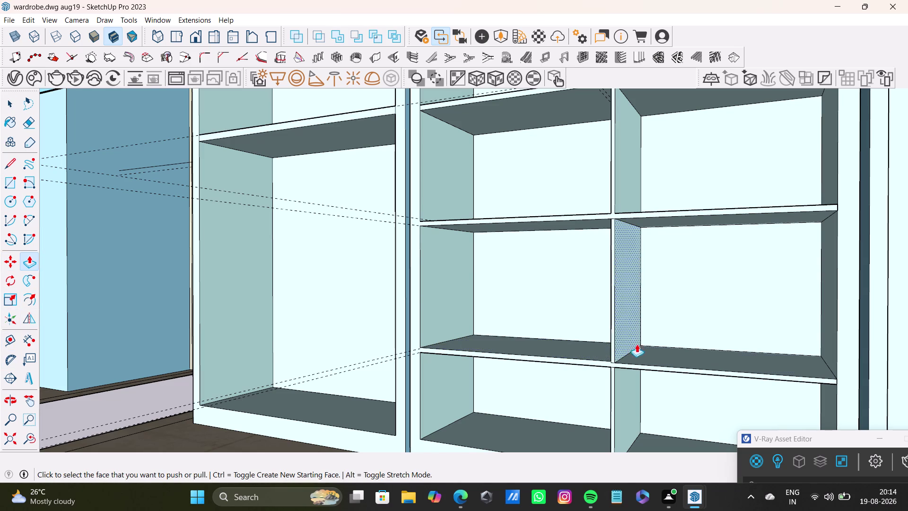
drag(644, 354, 602, 350)
middle_drag(542, 236, 547, 279)
scroll(down, 3)
middle_drag(552, 276, 584, 308)
scroll(up, 3)
middle_drag(605, 247, 646, 255)
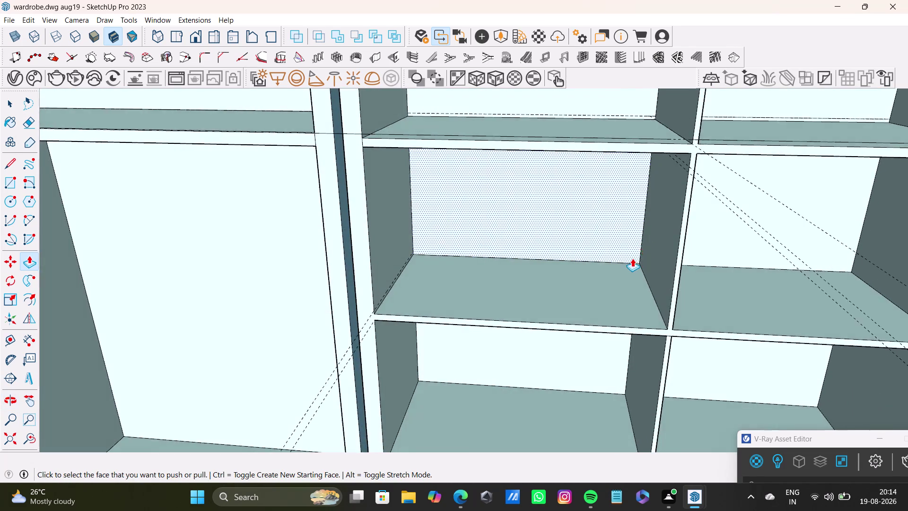
scroll(down, 3)
middle_drag(654, 281, 565, 211)
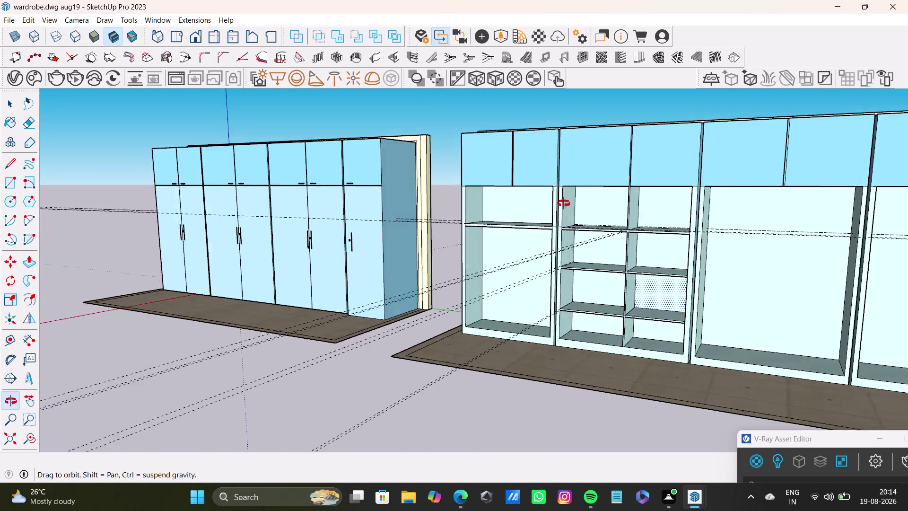
middle_drag(565, 211, 563, 198)
scroll(up, 3)
middle_drag(668, 290, 699, 303)
scroll(up, 3)
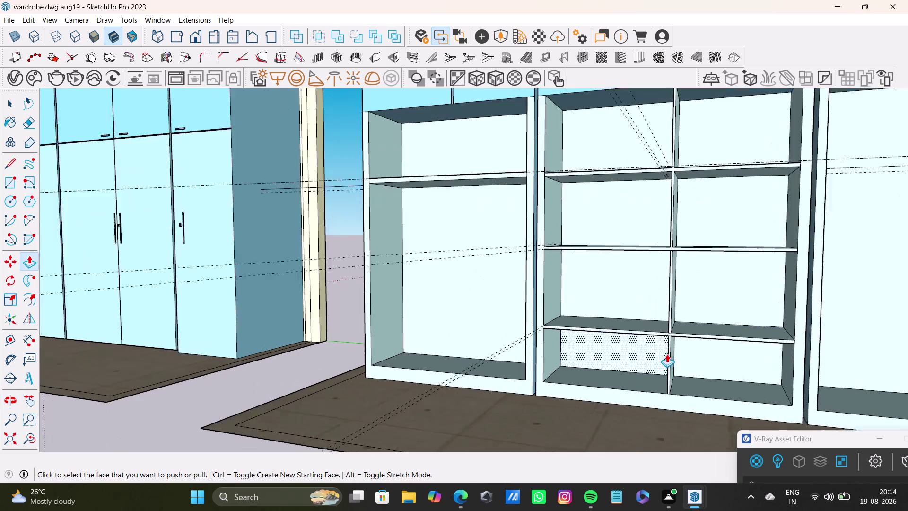
scroll(up, 3)
middle_drag(659, 339, 650, 283)
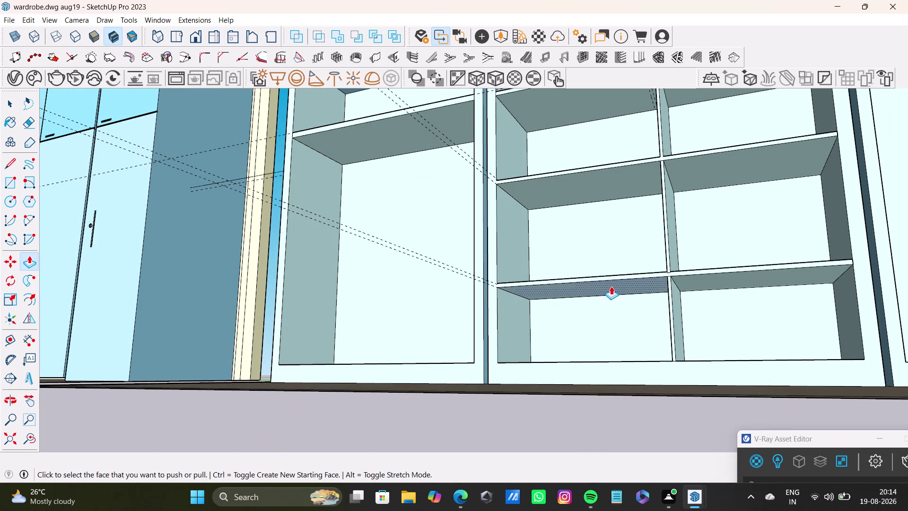